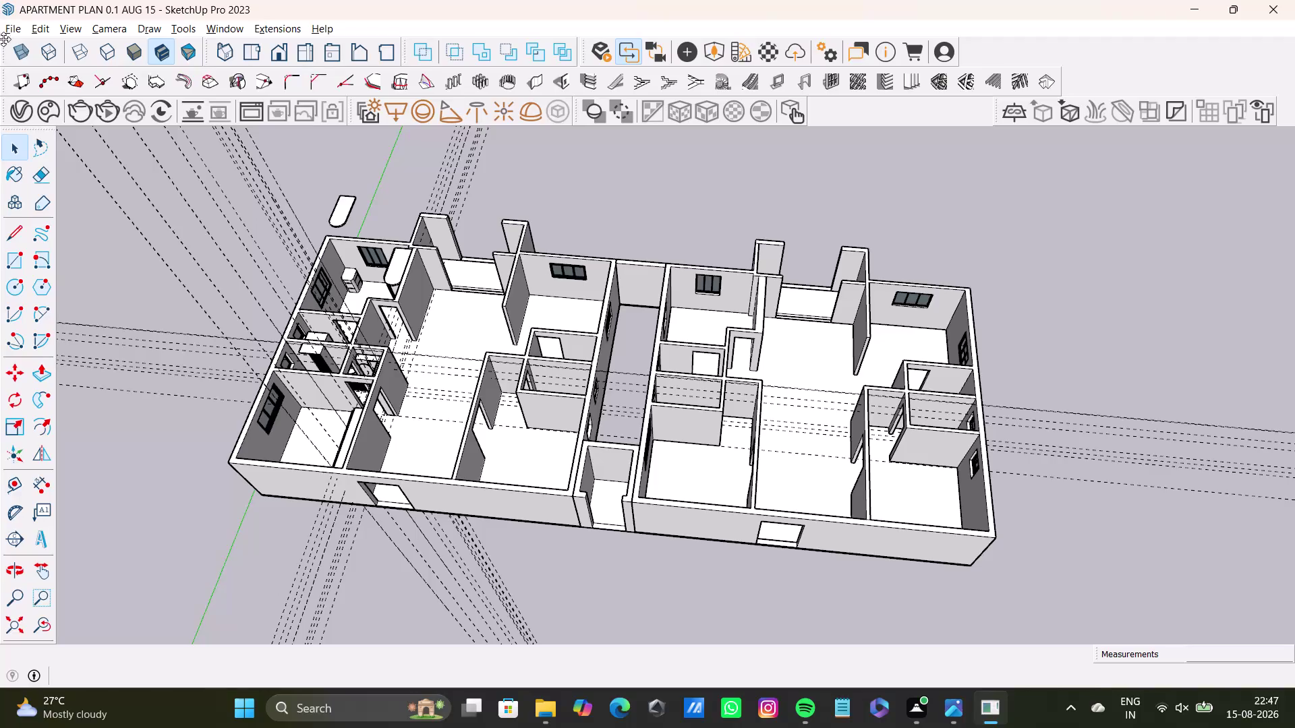
Select the loose rounded tub shape above the model and orbit over the left rooms.
click(15, 26)
click(463, 176)
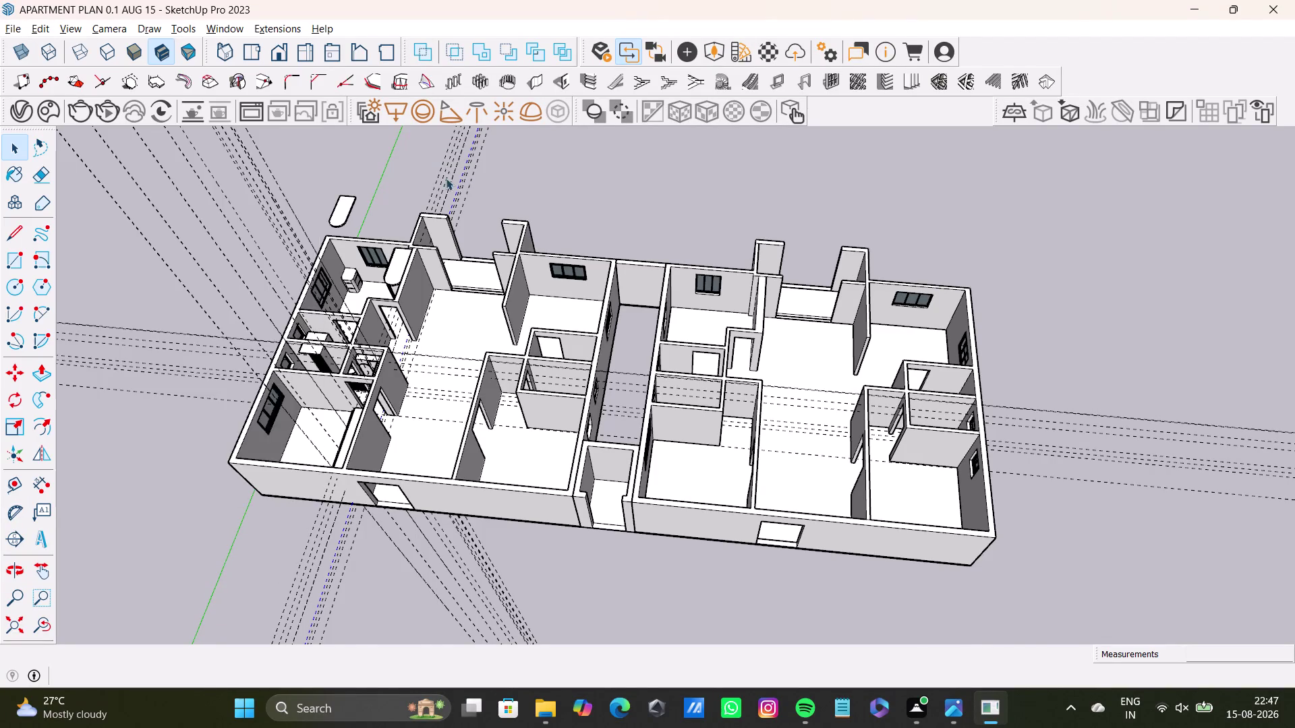
scroll(up, 3)
drag(315, 174, 409, 264)
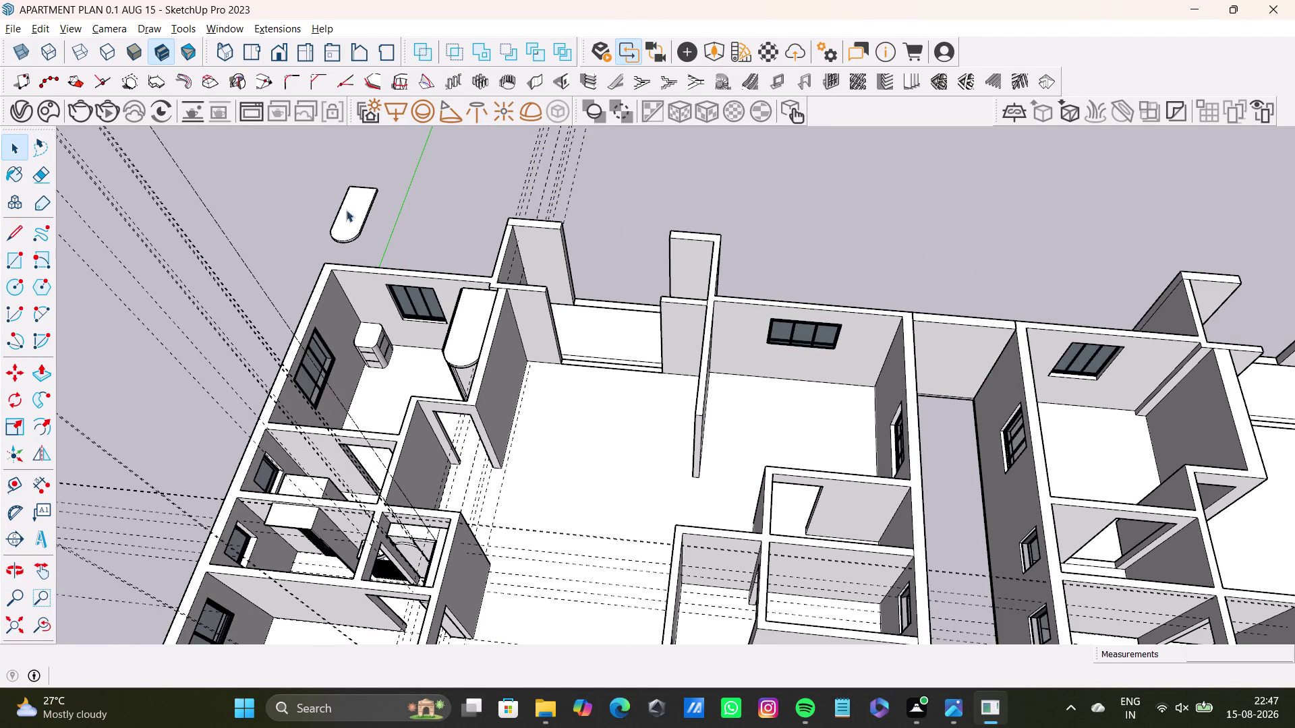
drag(312, 152, 413, 254)
drag(299, 165, 446, 259)
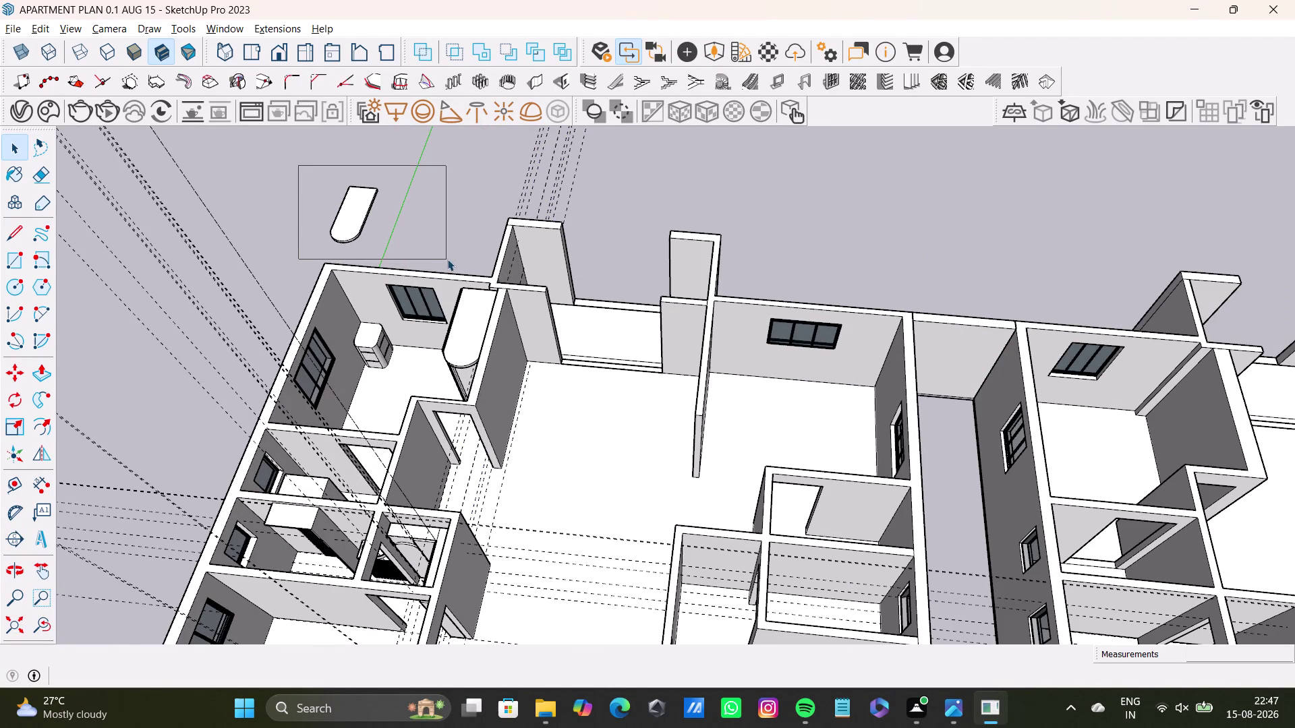
drag(446, 259, 427, 251)
middle_drag(493, 390, 508, 414)
middle_drag(424, 260, 449, 372)
middle_drag(343, 271, 488, 258)
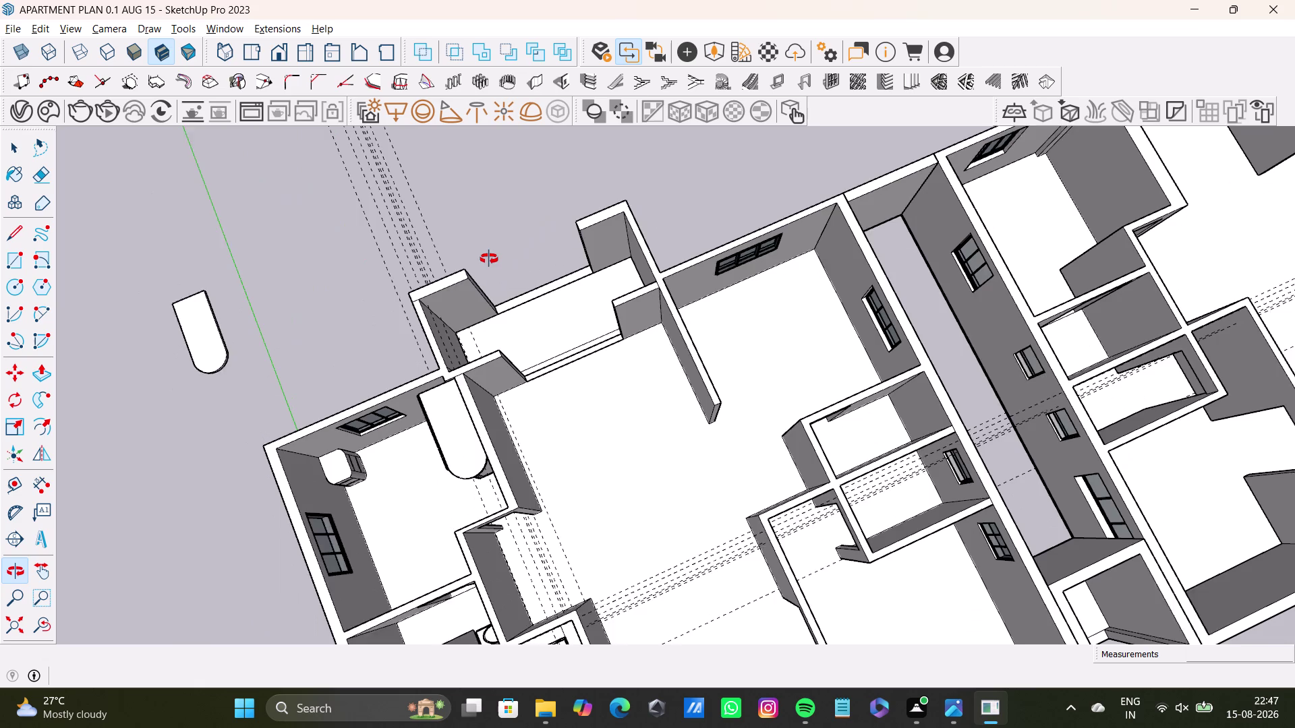
middle_drag(488, 259, 489, 259)
middle_drag(481, 292, 333, 224)
middle_drag(335, 198, 510, 244)
Select the stray rounded tub shape and delete it.
drag(430, 177, 507, 273)
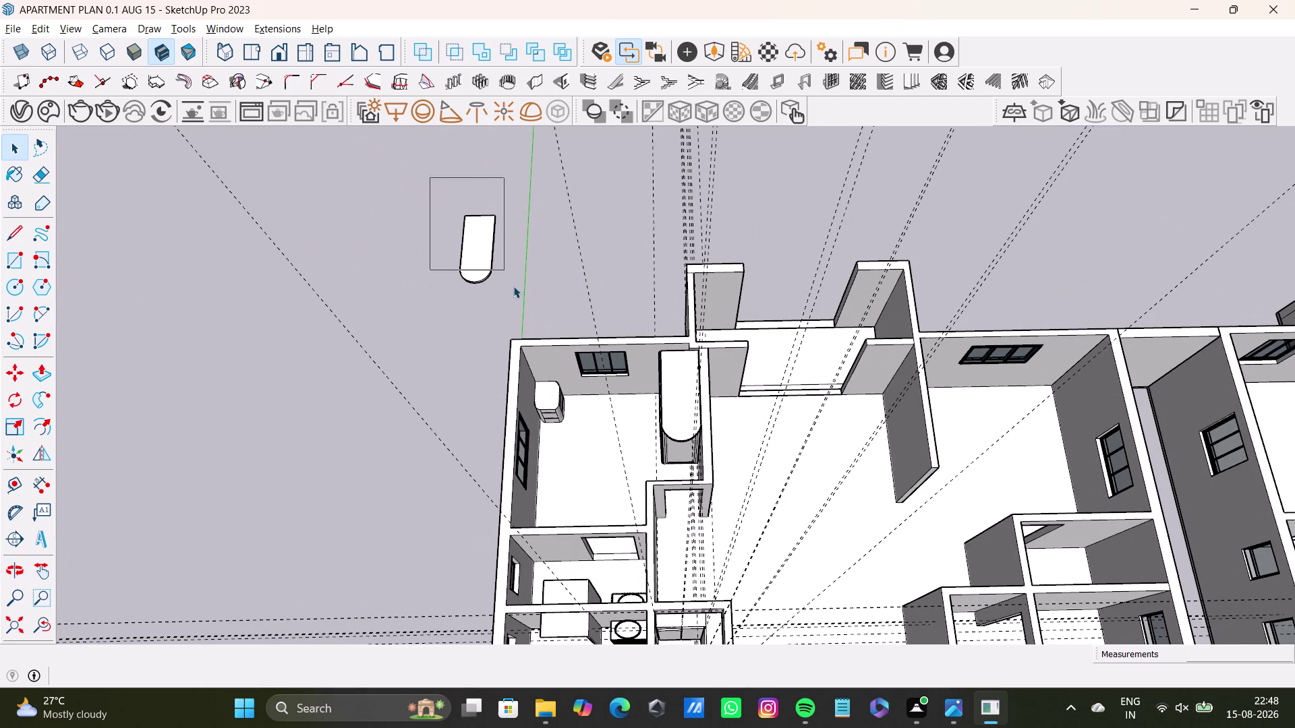
drag(507, 274, 520, 302)
double_click(465, 220)
drag(435, 186, 511, 278)
drag(441, 198, 517, 294)
triple_click(492, 257)
click(492, 257)
drag(417, 202, 534, 315)
key(Delete)
scroll(down, 3)
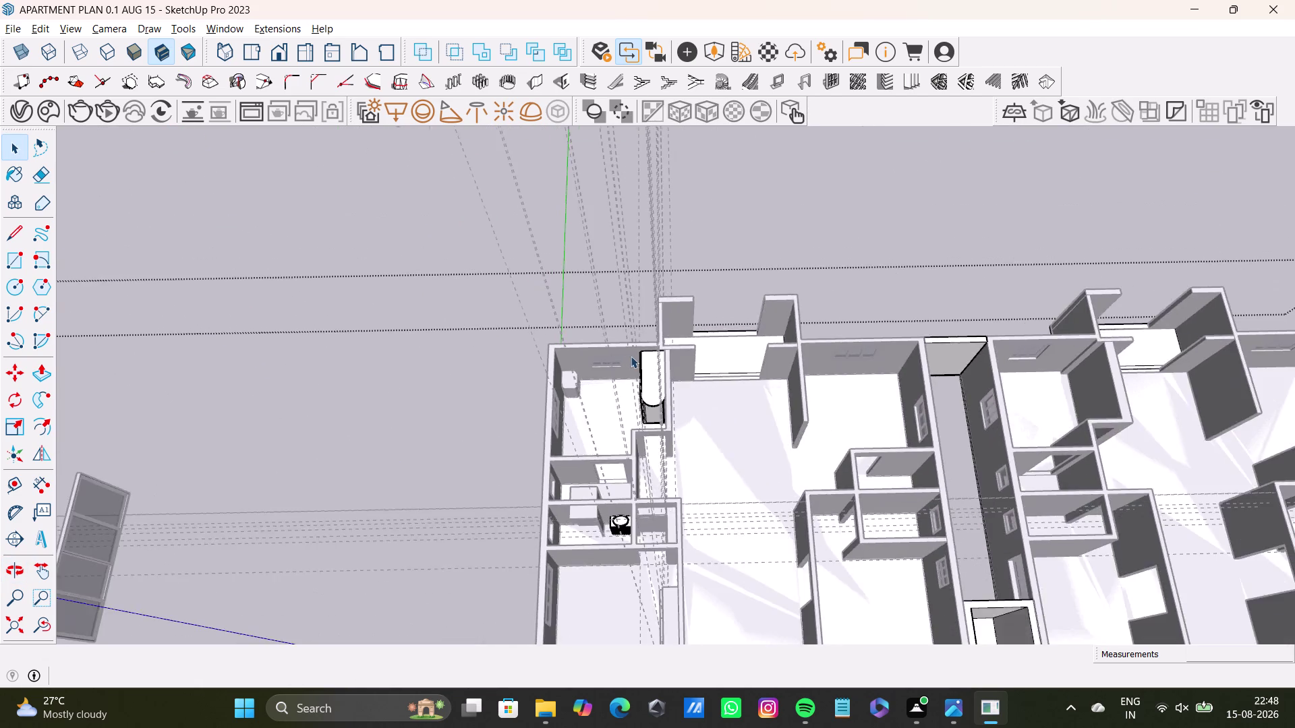
Orbit toward the floating window pieces and select the row of floating windows.
scroll(down, 3)
scroll(up, 3)
key(space)
click(897, 262)
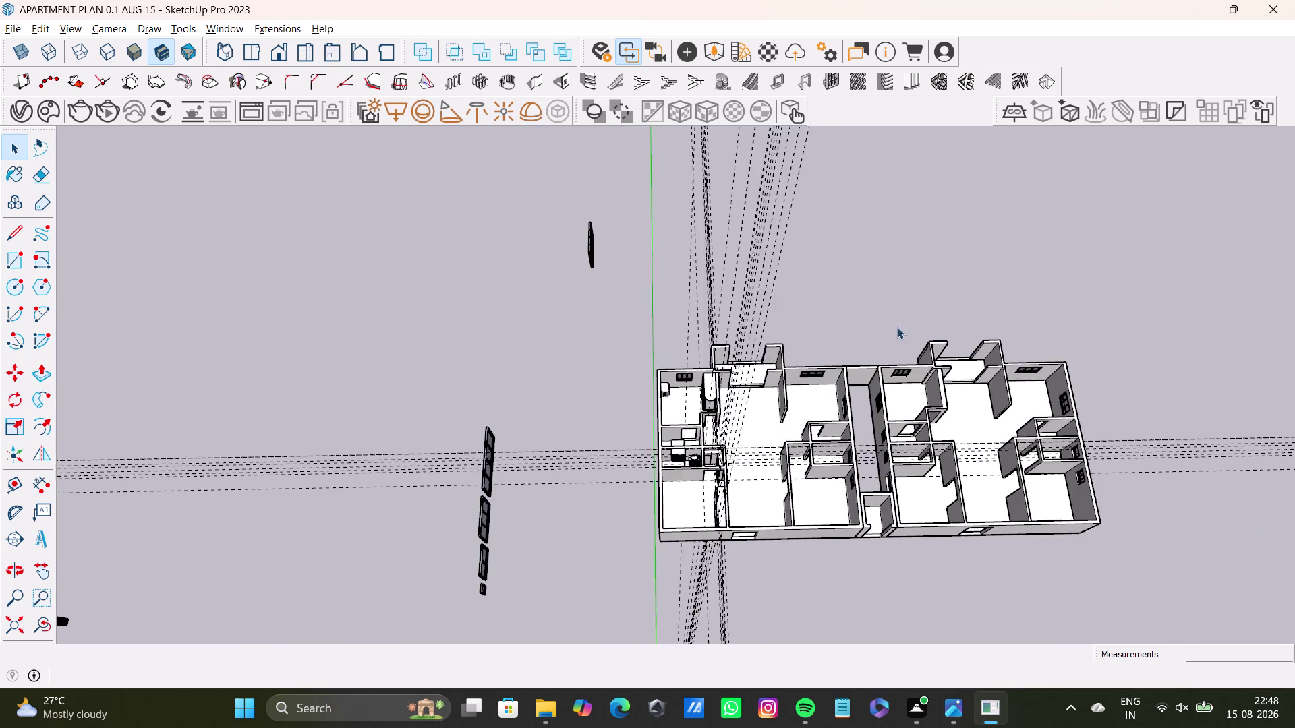
middle_drag(893, 329, 565, 310)
drag(340, 268, 616, 353)
drag(337, 203, 670, 371)
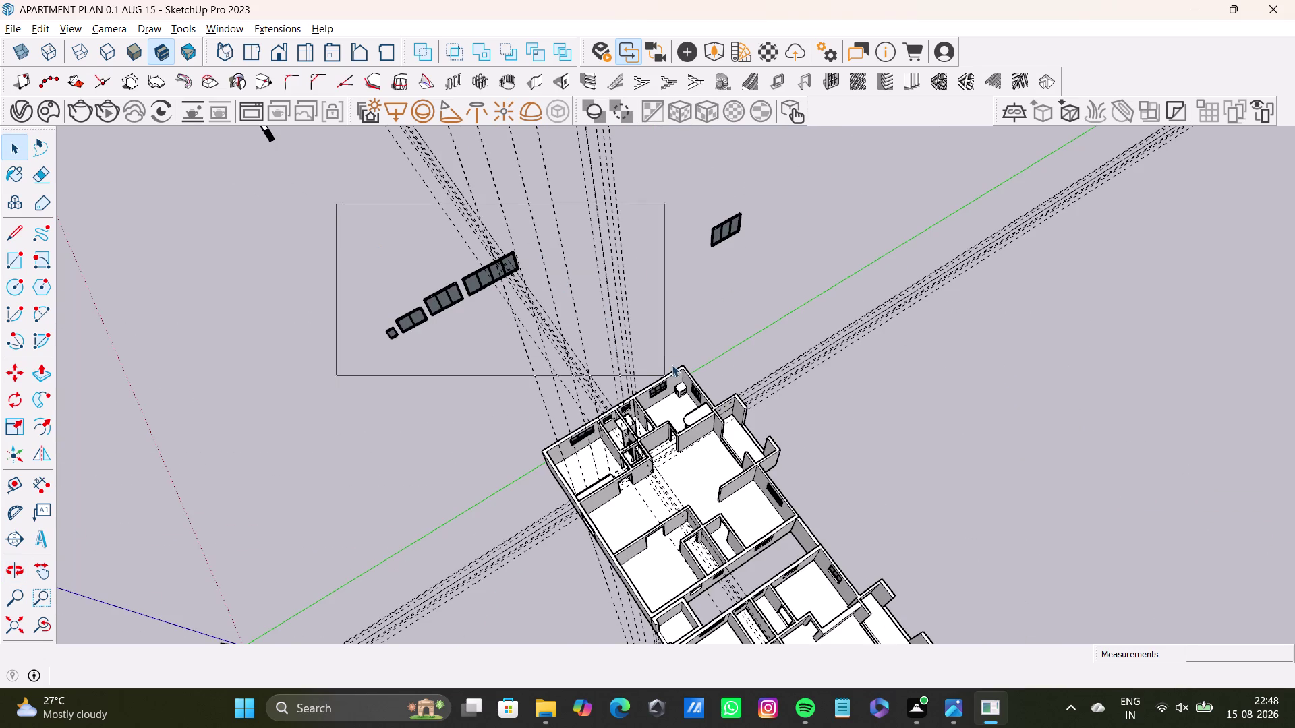
drag(670, 371, 671, 360)
Select the floating windows together with their fittings.
scroll(up, 3)
middle_drag(445, 241, 725, 320)
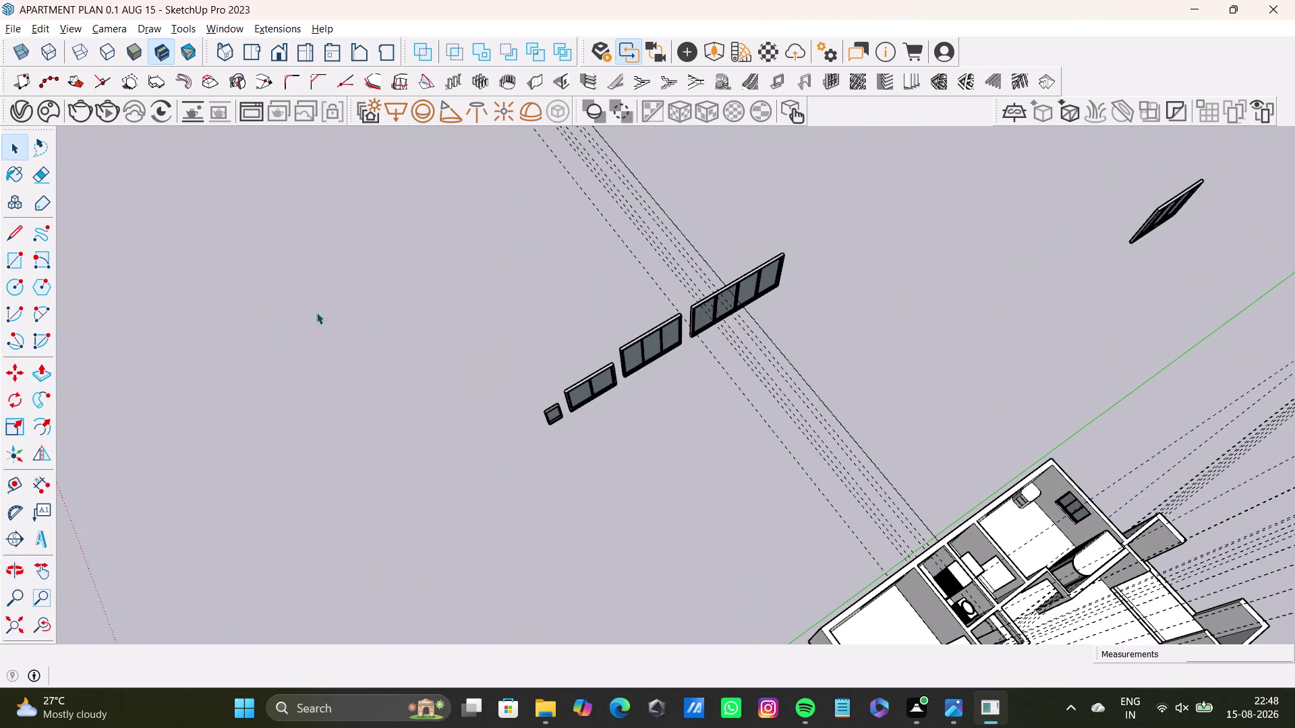
drag(319, 313, 907, 493)
middle_drag(928, 409, 554, 242)
drag(460, 199, 873, 391)
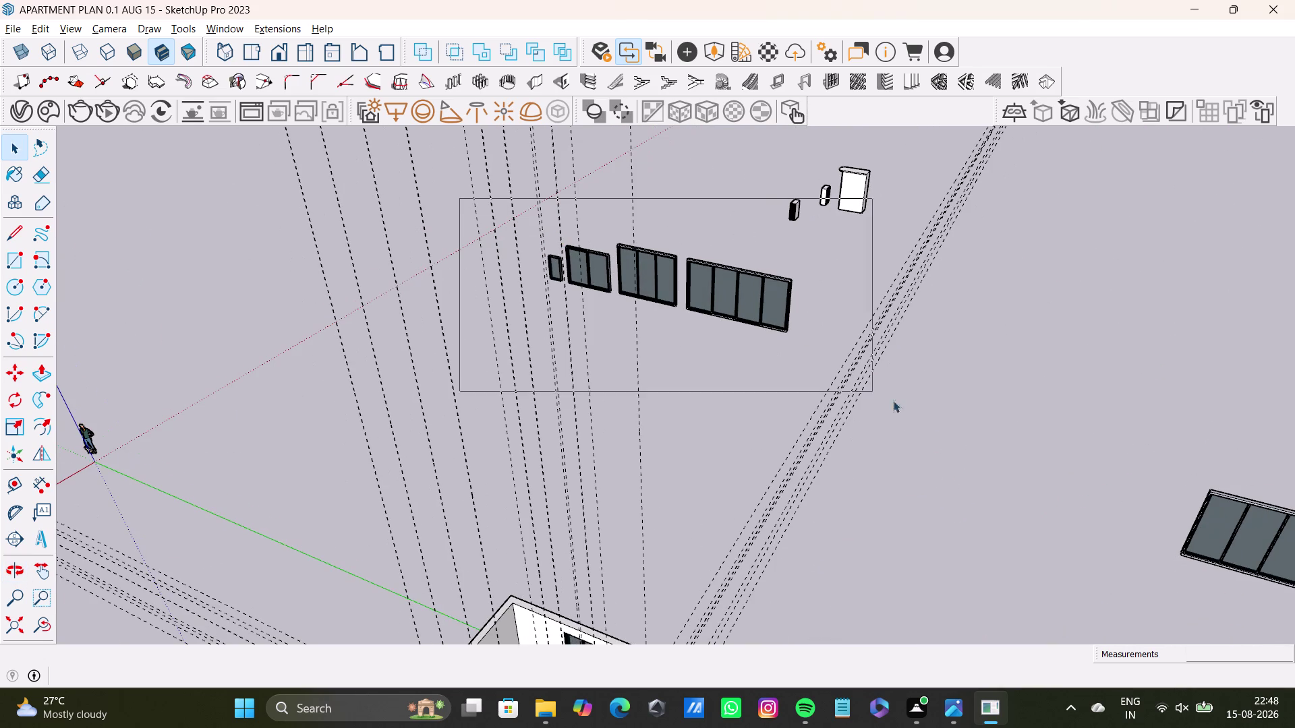
drag(873, 391, 681, 341)
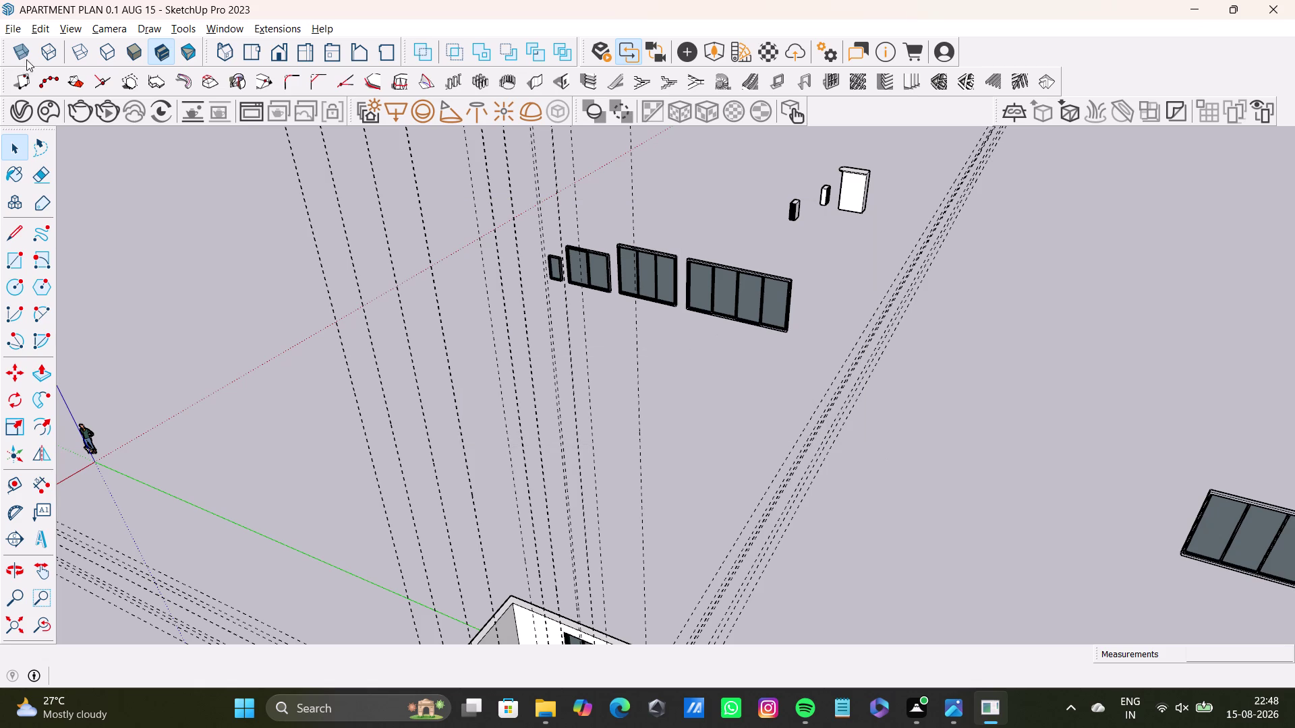
Orbit around the loose windows and select the largest floating window.
click(41, 25)
click(88, 167)
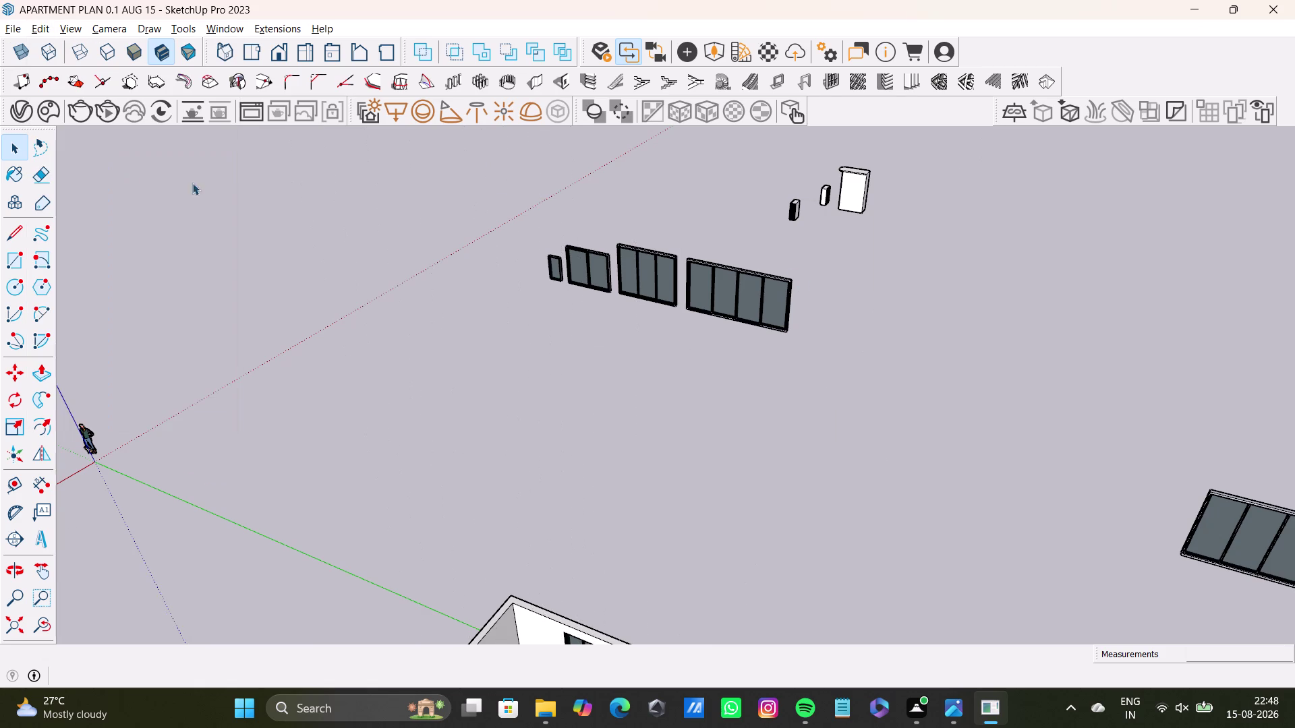
scroll(up, 3)
scroll(down, 3)
middle_drag(402, 191, 471, 247)
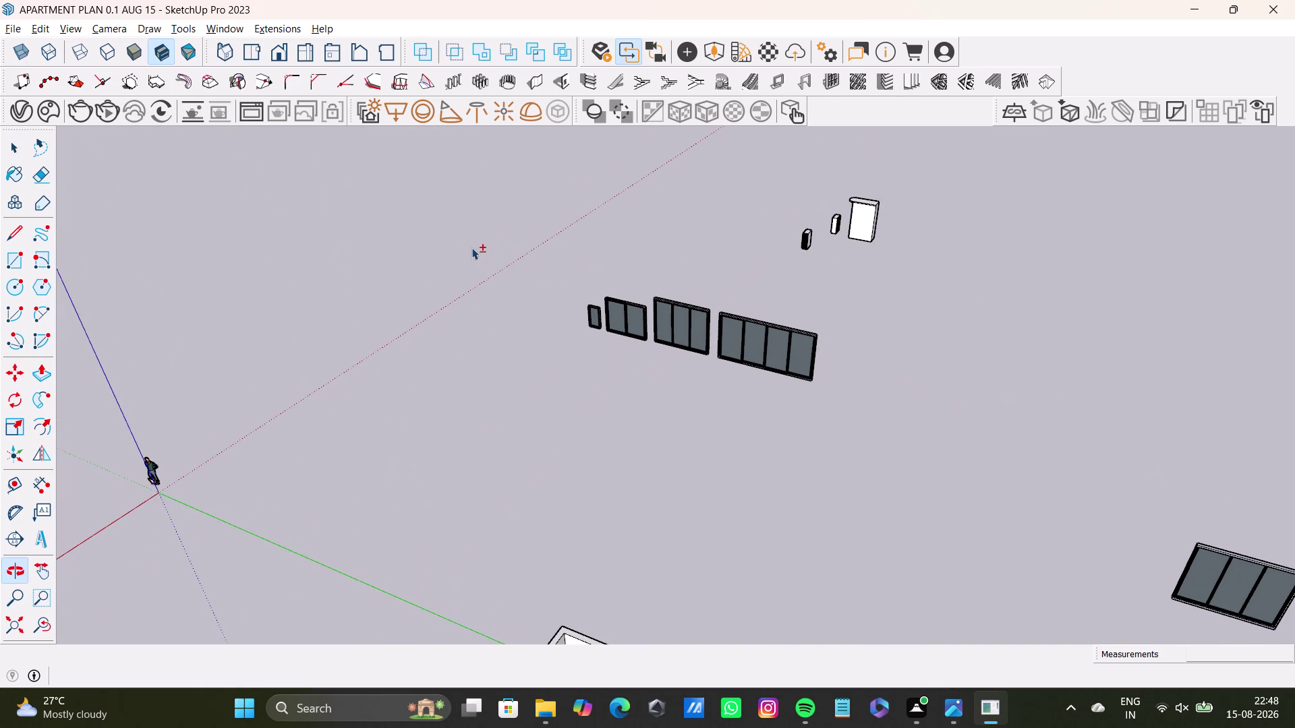
drag(528, 256, 900, 475)
middle_drag(786, 405, 888, 366)
scroll(up, 3)
drag(565, 266, 1153, 497)
drag(666, 237, 1124, 498)
triple_click(922, 349)
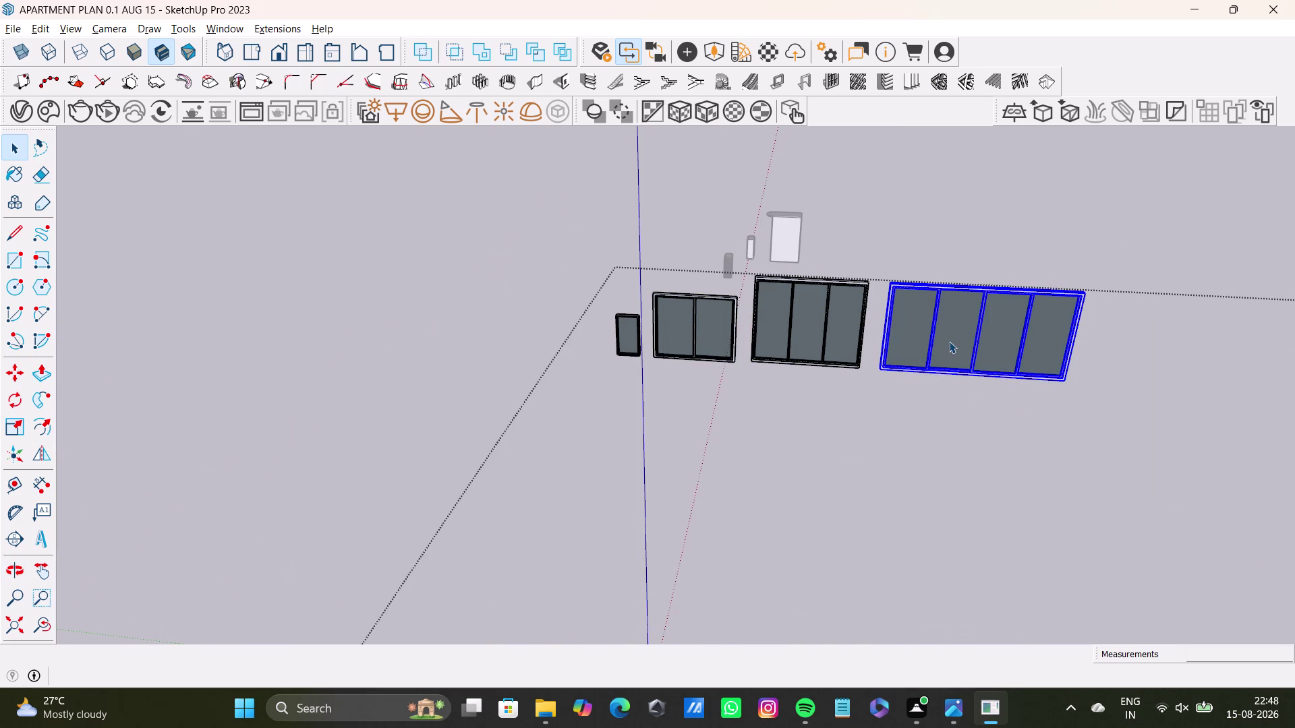
Select the group holding the floating windows.
scroll(down, 3)
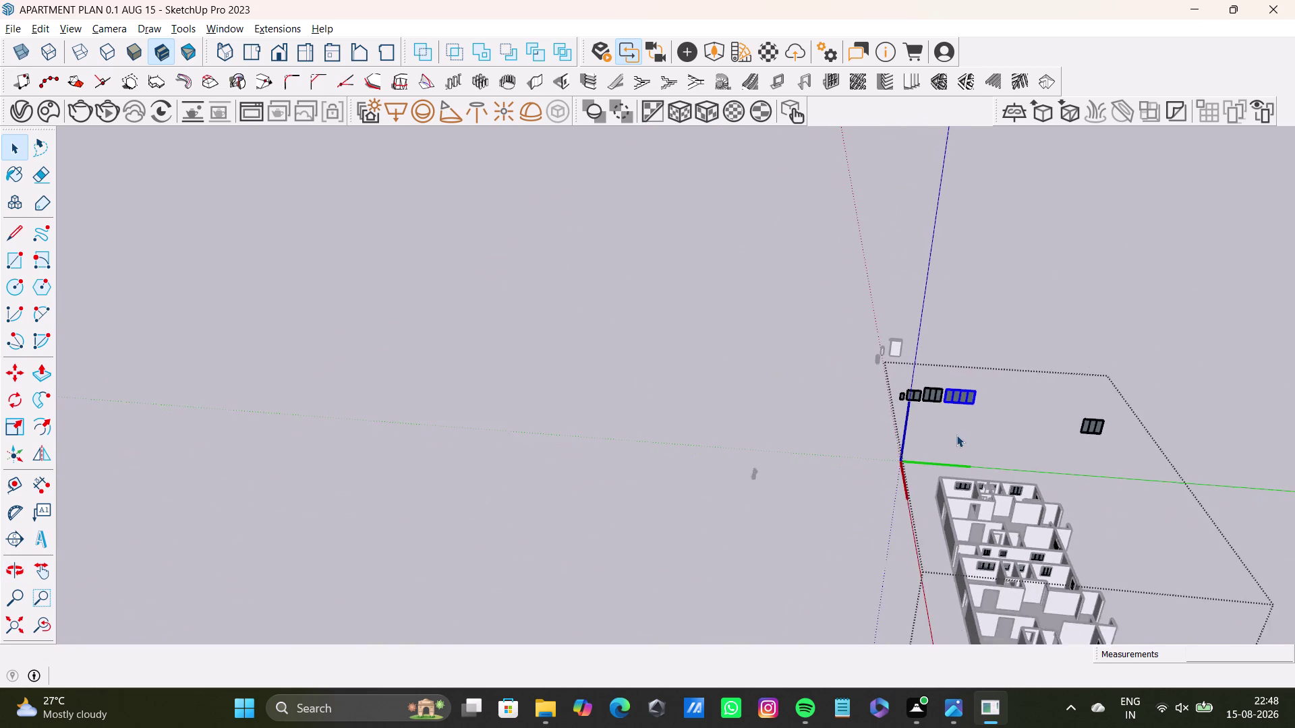
scroll(down, 3)
scroll(up, 3)
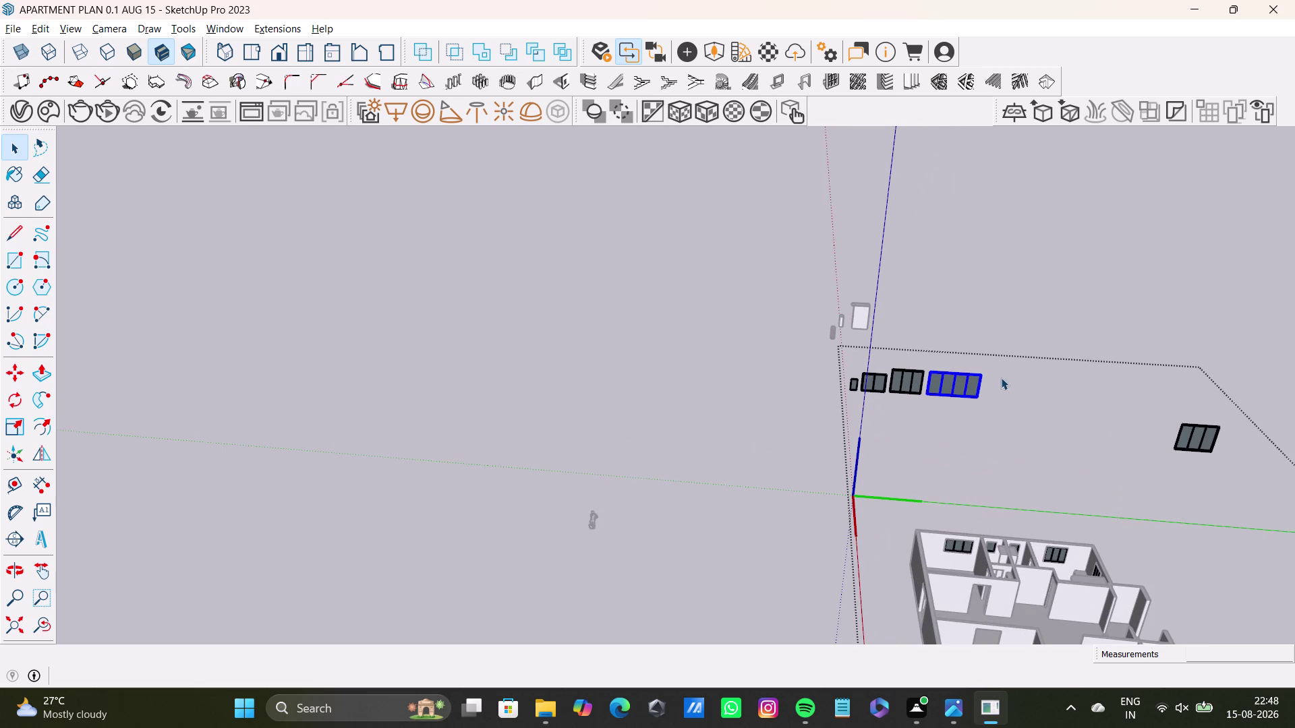
drag(1001, 359, 860, 458)
scroll(down, 3)
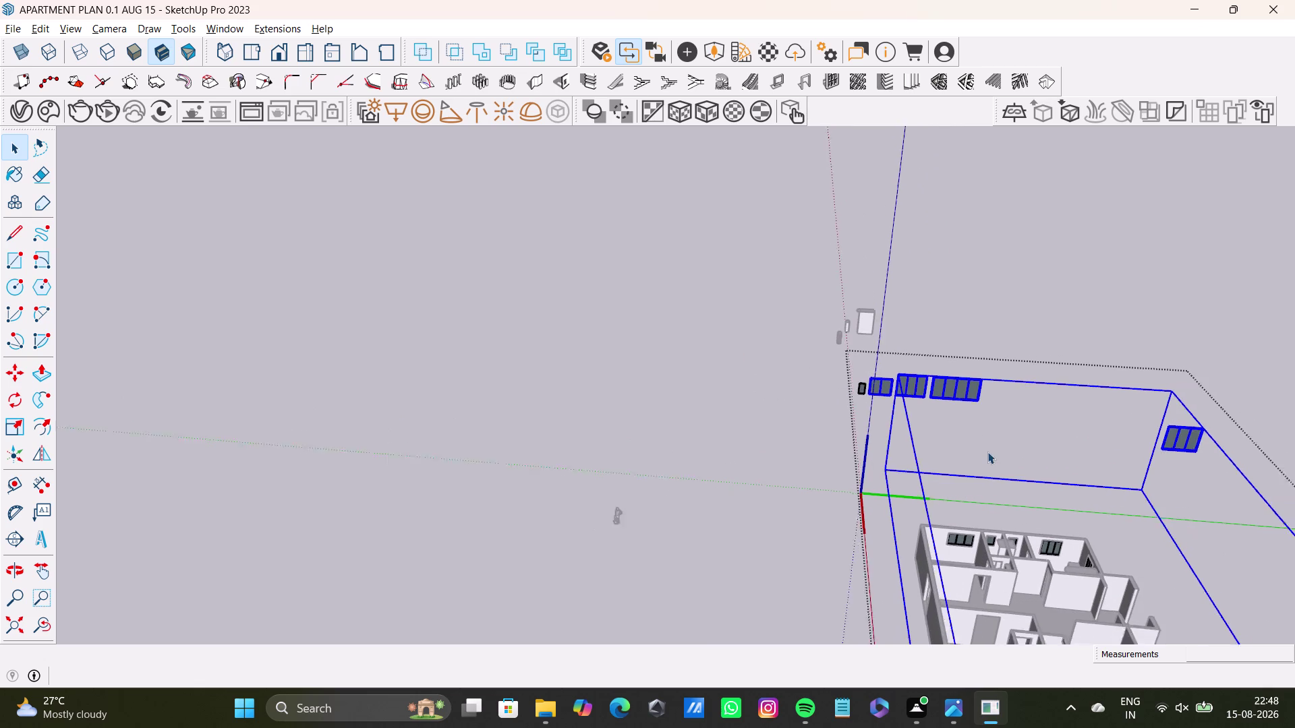
scroll(down, 3)
scroll(up, 3)
middle_drag(994, 451, 1010, 444)
key(space)
key(space)
key(space)
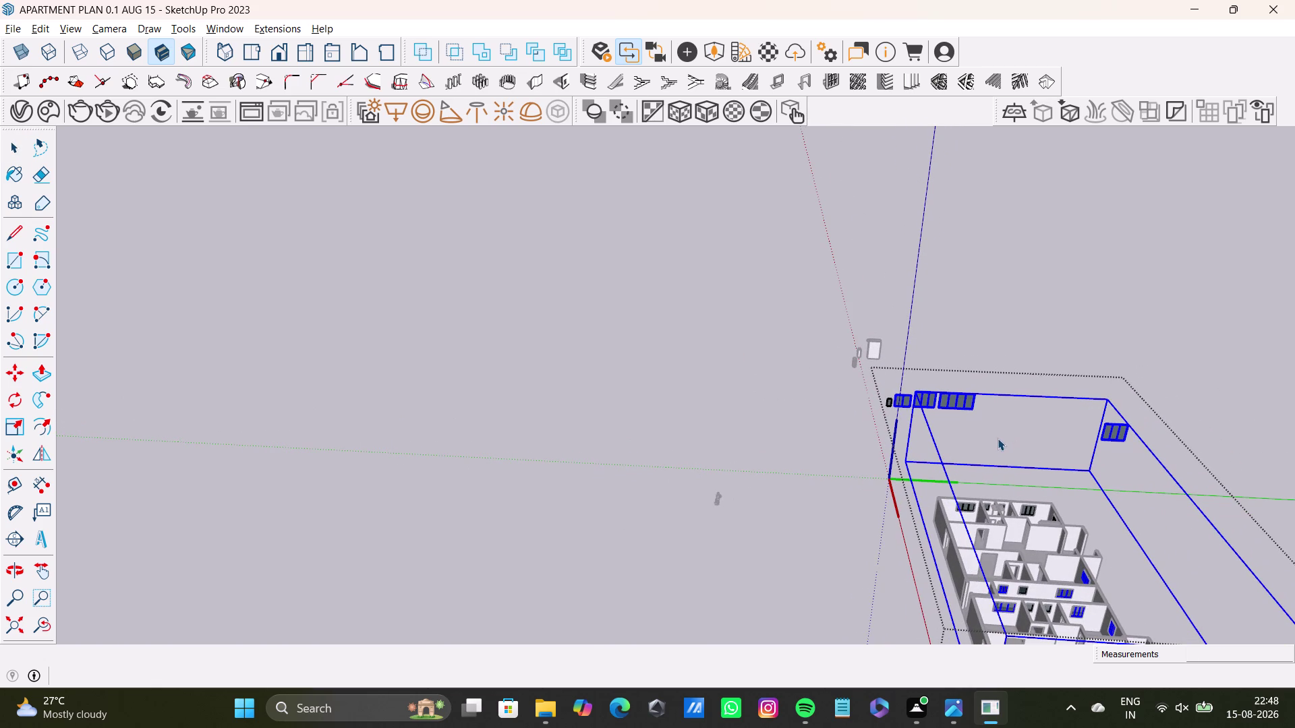
key(space)
key(Return)
Clear the selection, then select and delete several floating windows.
click(997, 438)
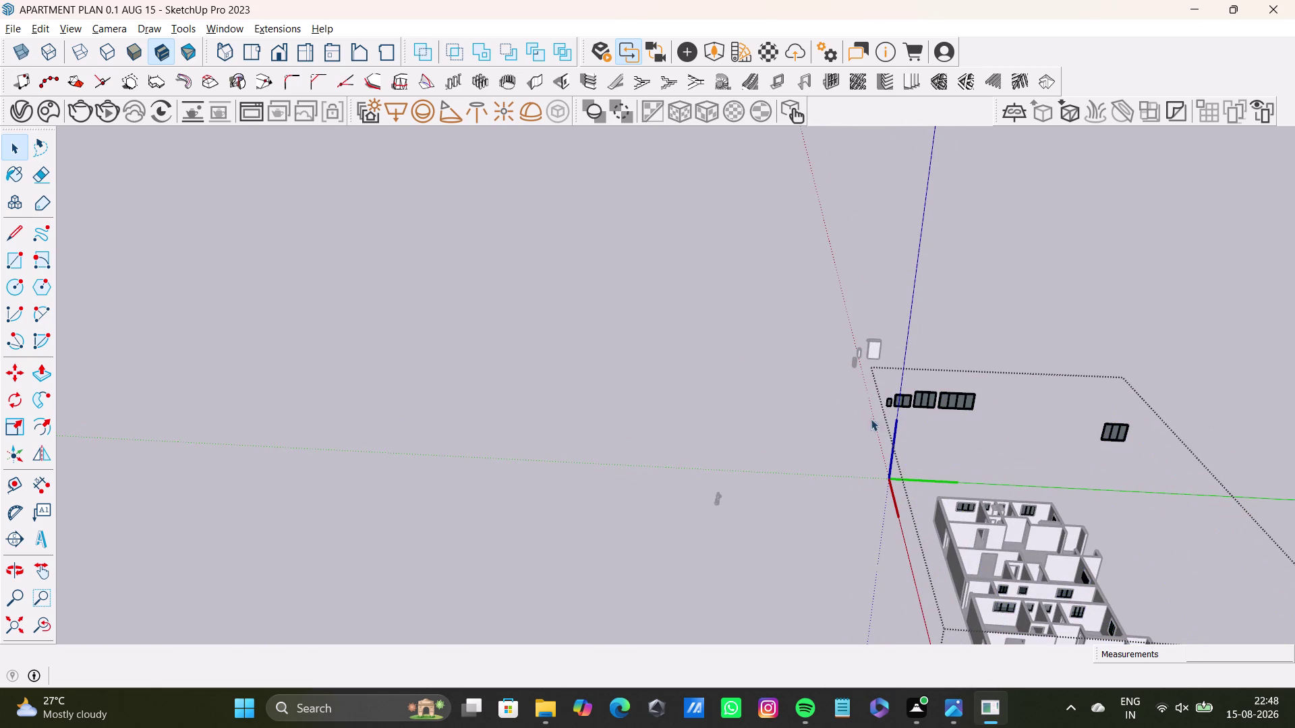
scroll(up, 3)
drag(795, 331, 1069, 491)
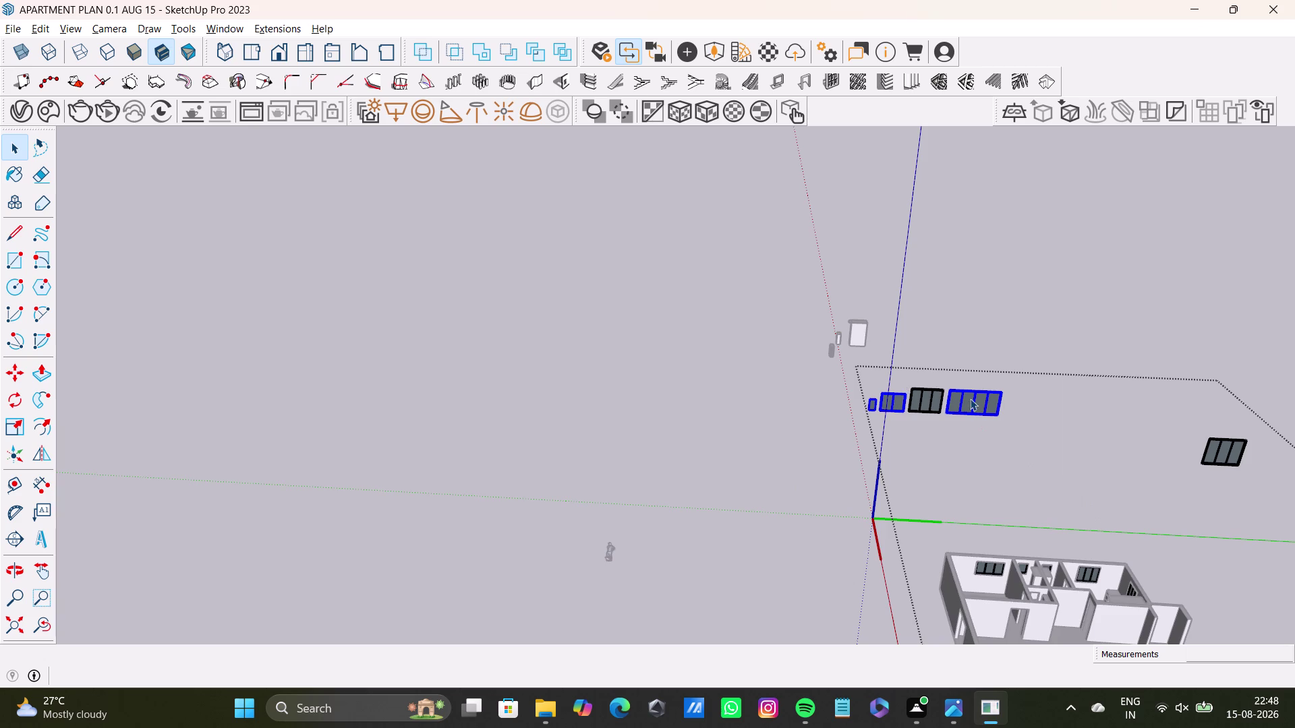
scroll(down, 3)
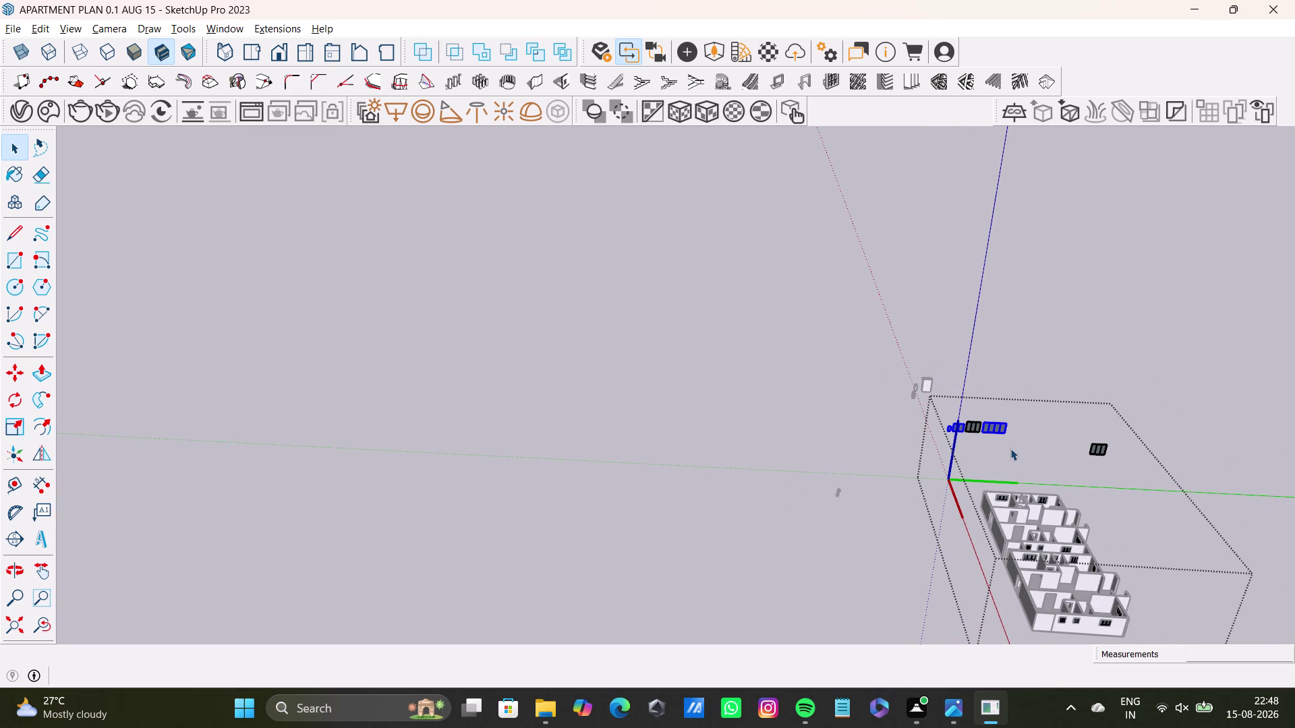
key(Delete)
Select the small window component.
drag(948, 371, 1138, 478)
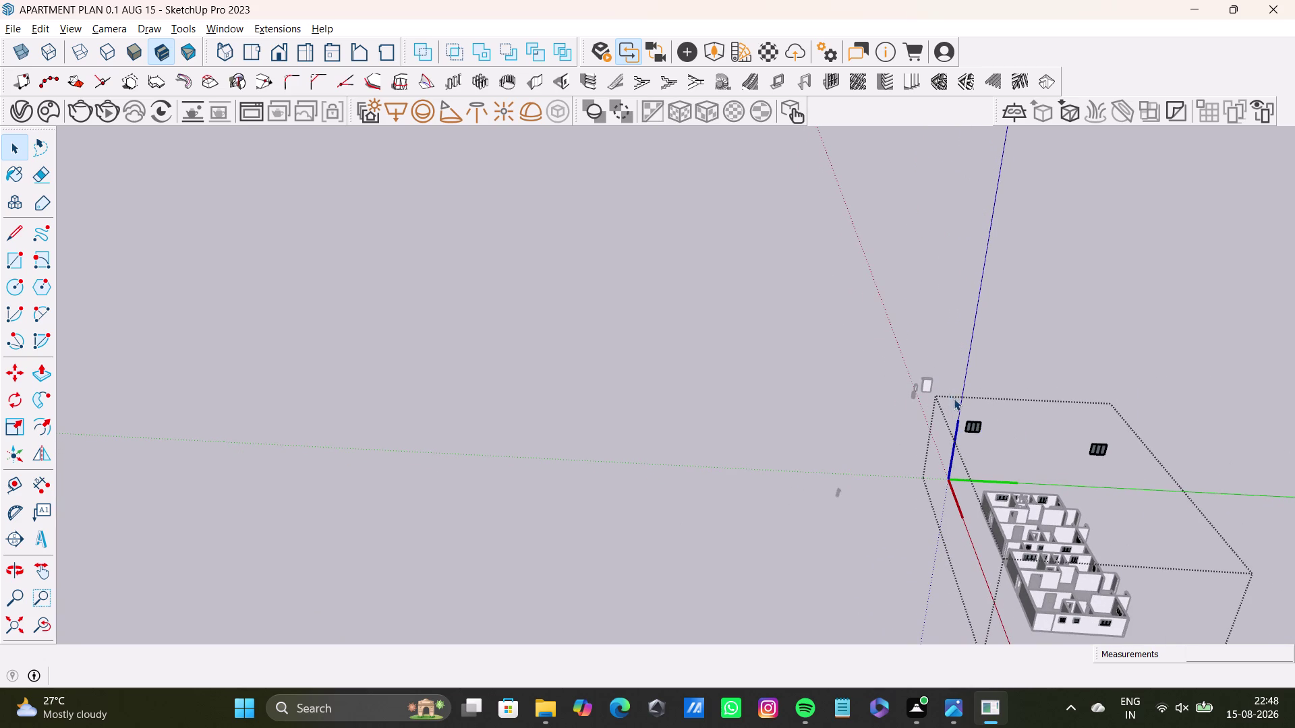
scroll(up, 3)
drag(935, 386, 1040, 507)
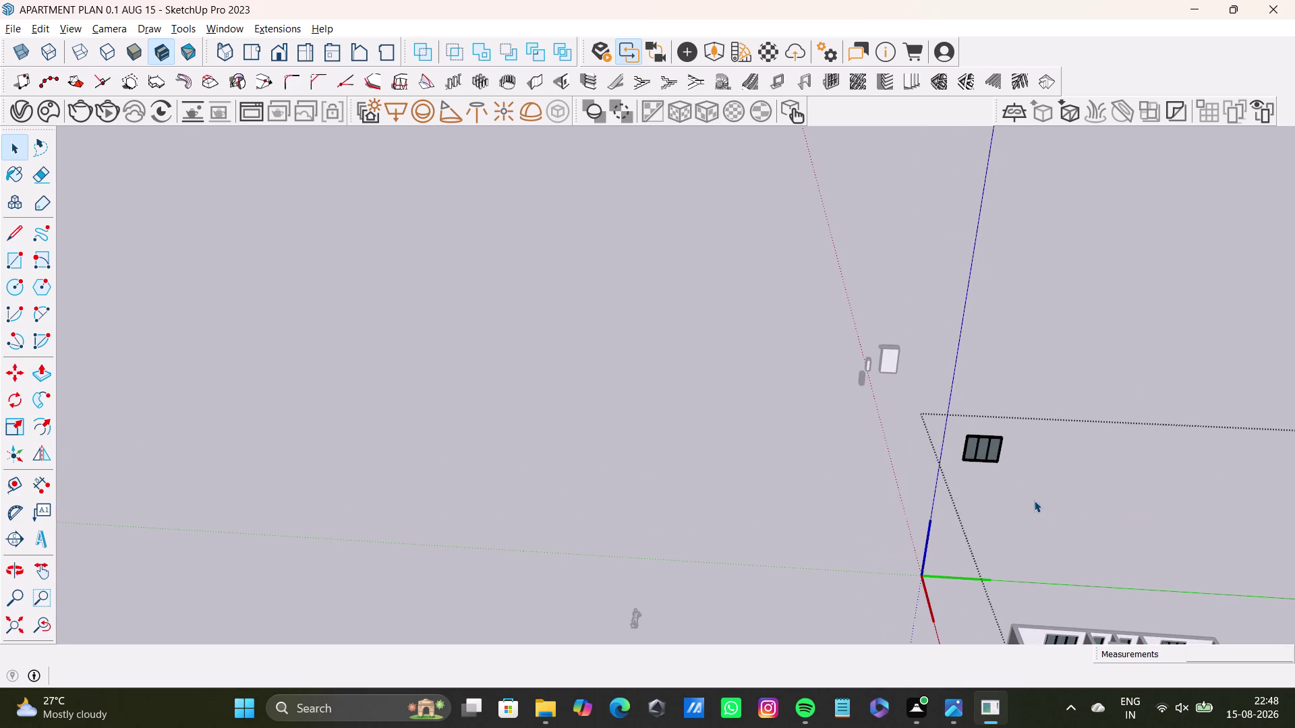
scroll(up, 3)
drag(831, 370, 1017, 530)
drag(886, 380, 988, 508)
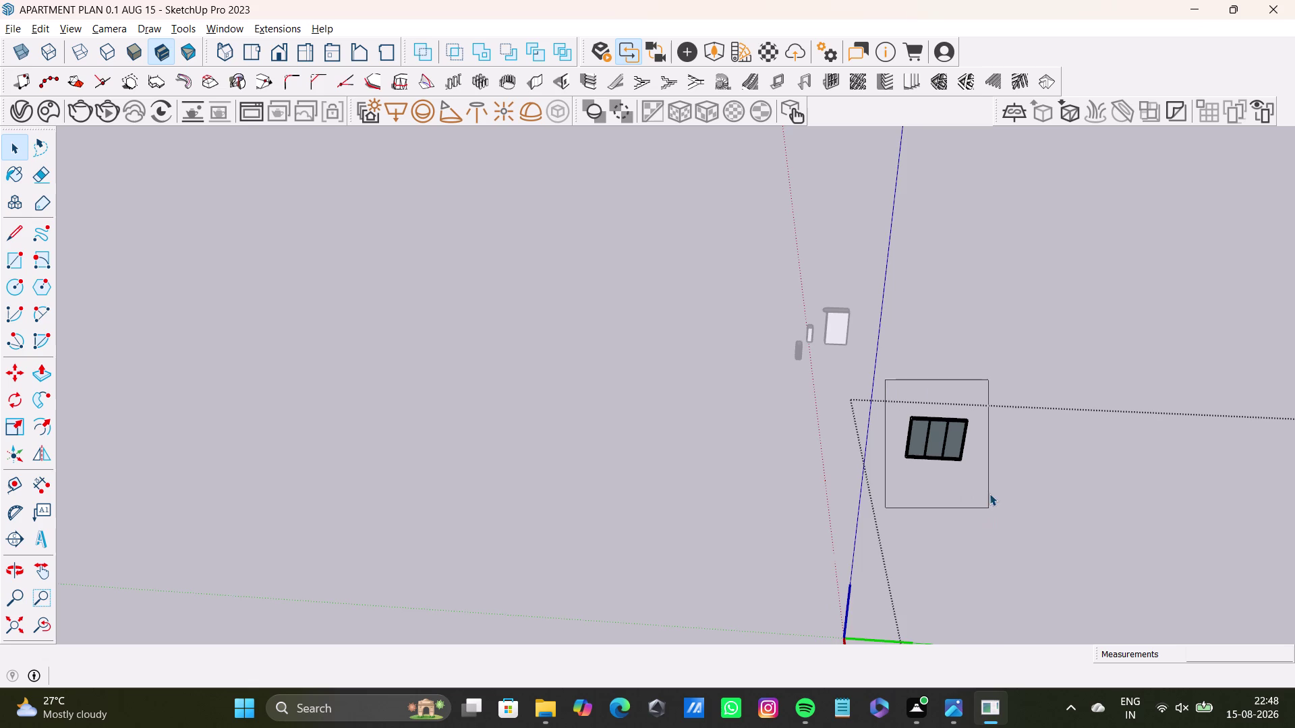
double_click(948, 430)
drag(892, 391, 1043, 540)
scroll(down, 3)
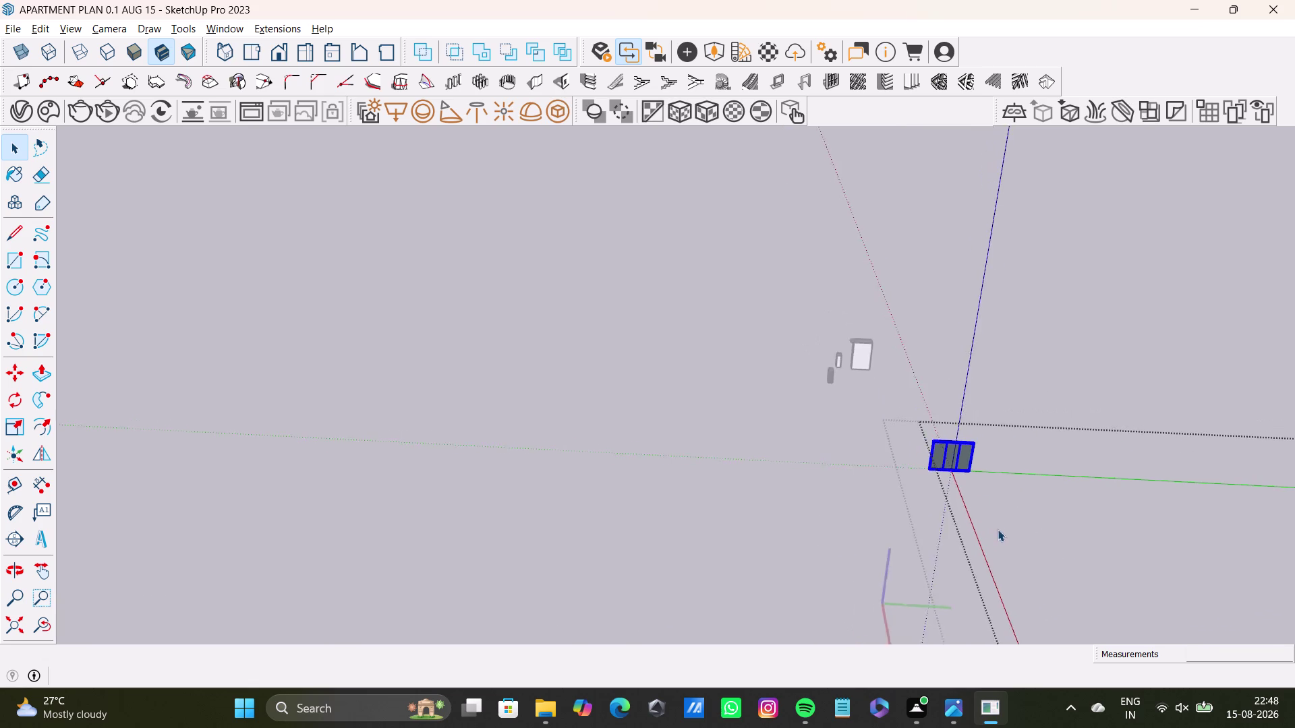
scroll(down, 3)
Orbit toward the apartment model and delete the remaining selected stray pieces.
middle_drag(1005, 547, 1182, 495)
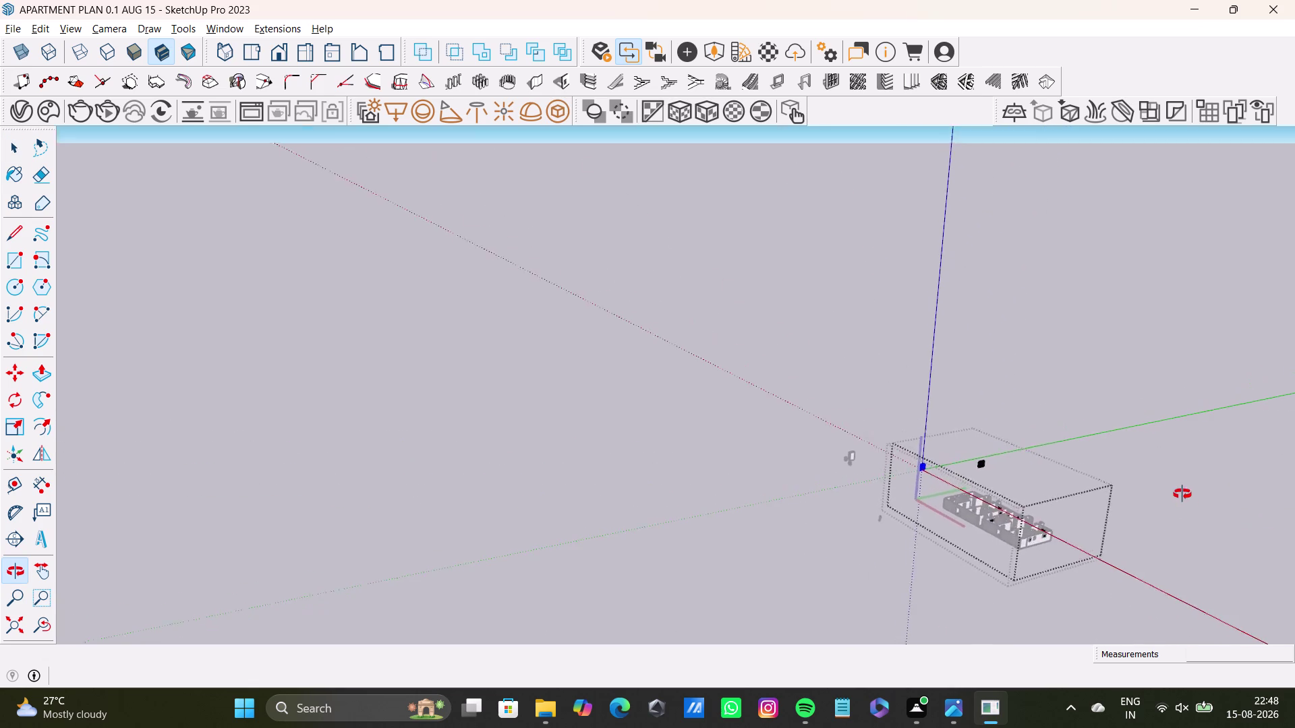
middle_drag(1182, 494, 1181, 495)
scroll(up, 3)
key(Delete)
scroll(up, 3)
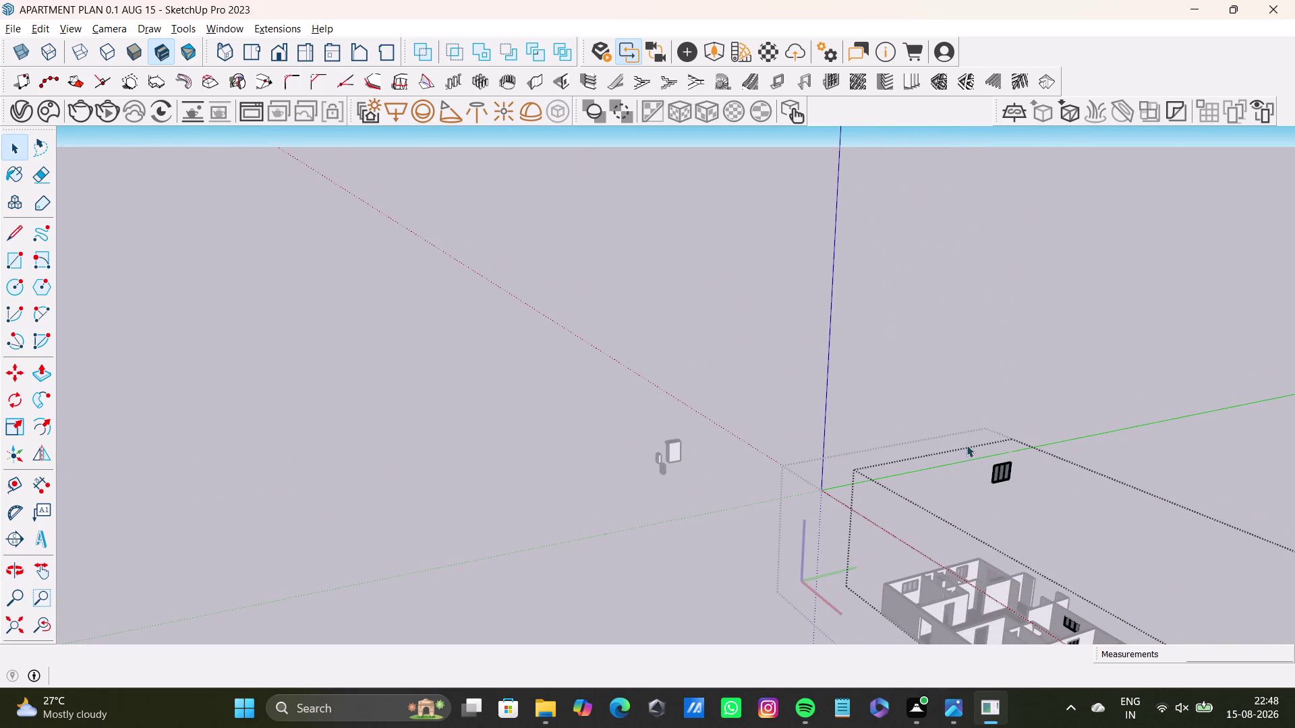
drag(966, 444, 1061, 520)
key(Delete)
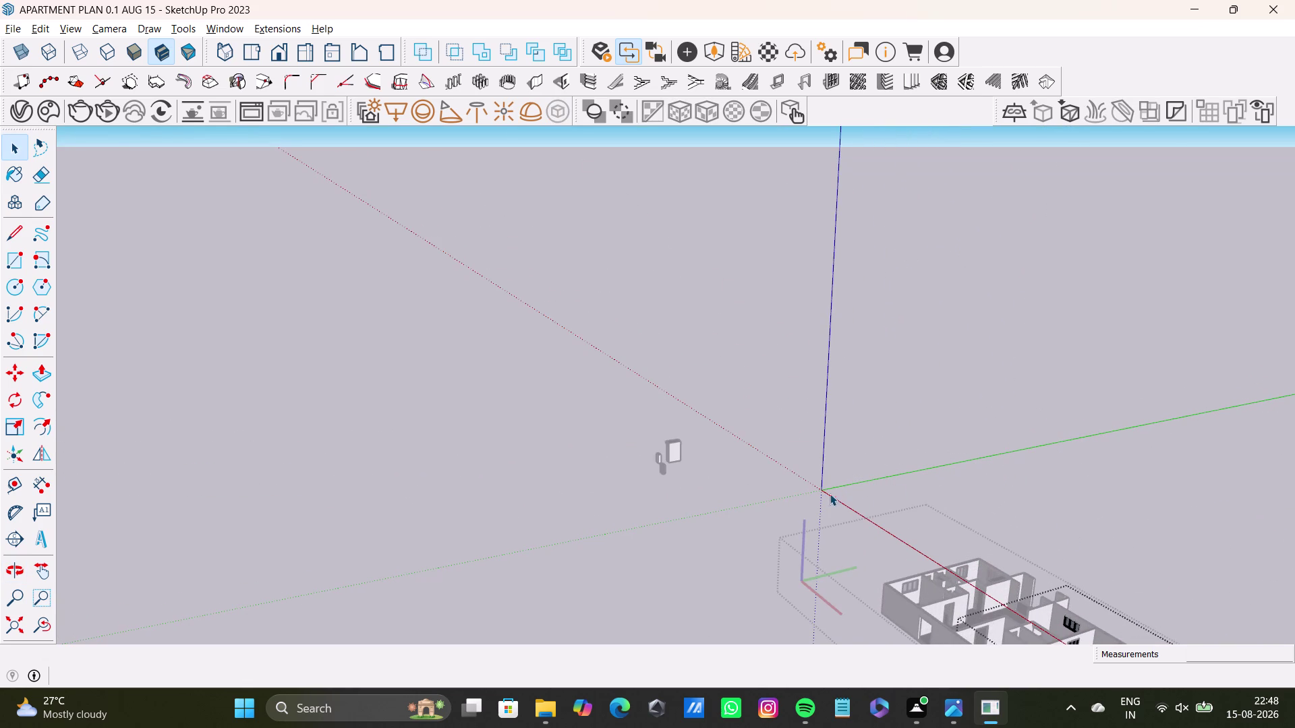
Clear the selection and bring the apartment model back into view.
key(space)
scroll(down, 3)
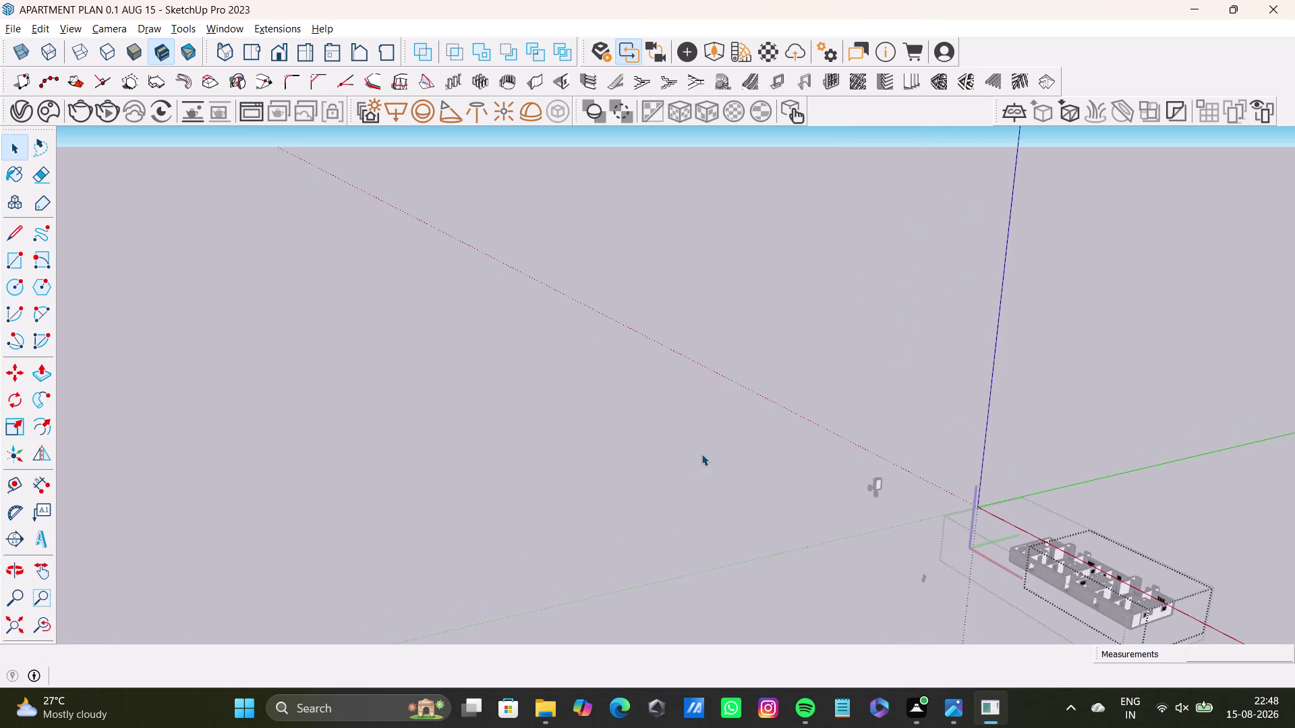
scroll(up, 3)
click(999, 436)
key(space)
key(space)
click(940, 440)
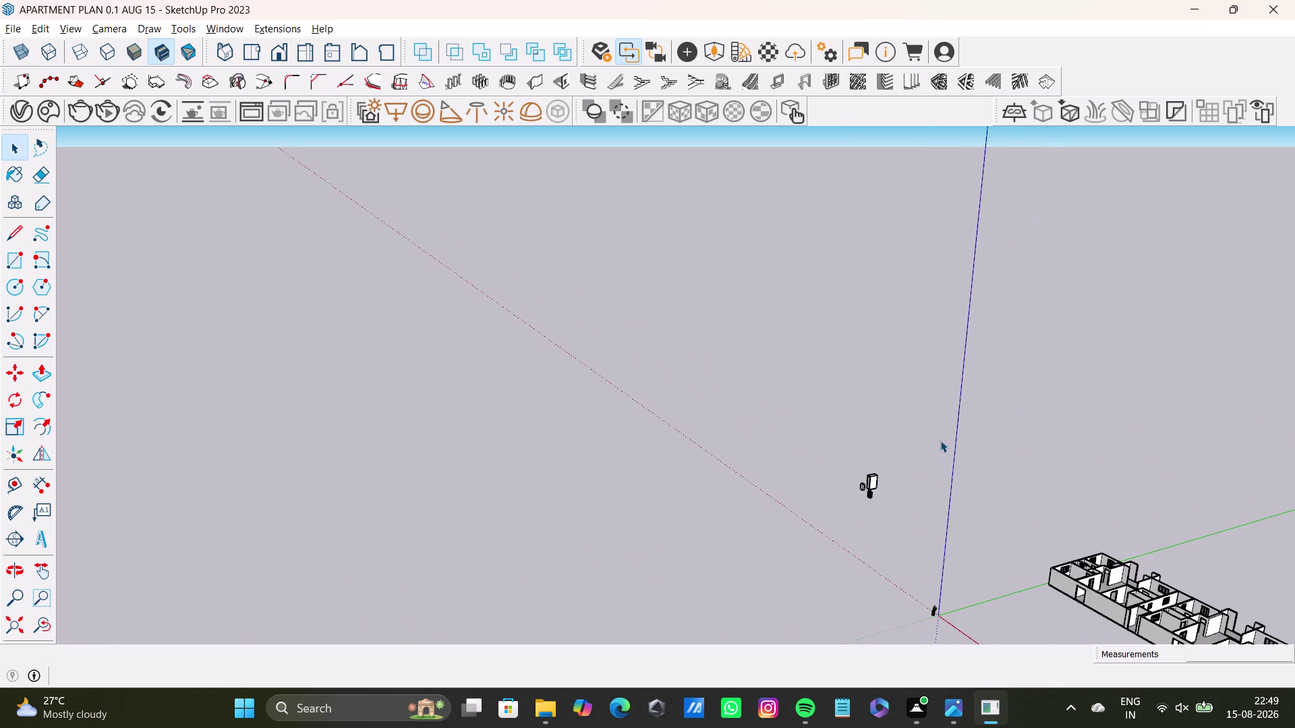
scroll(down, 3)
middle_drag(978, 497, 723, 407)
Orbit to look down on the apartment and frame the whole model.
scroll(up, 3)
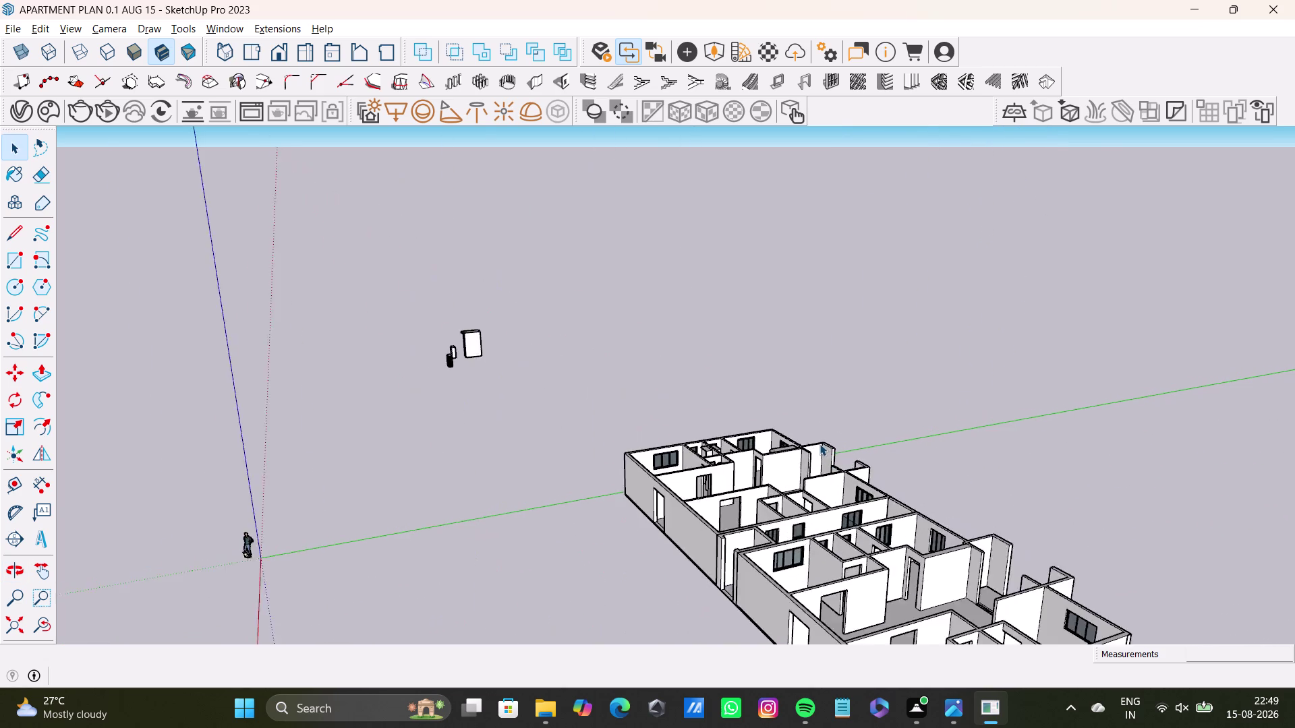
scroll(up, 3)
middle_drag(835, 446, 308, 453)
scroll(down, 3)
middle_drag(341, 418, 607, 426)
middle_drag(682, 536, 618, 684)
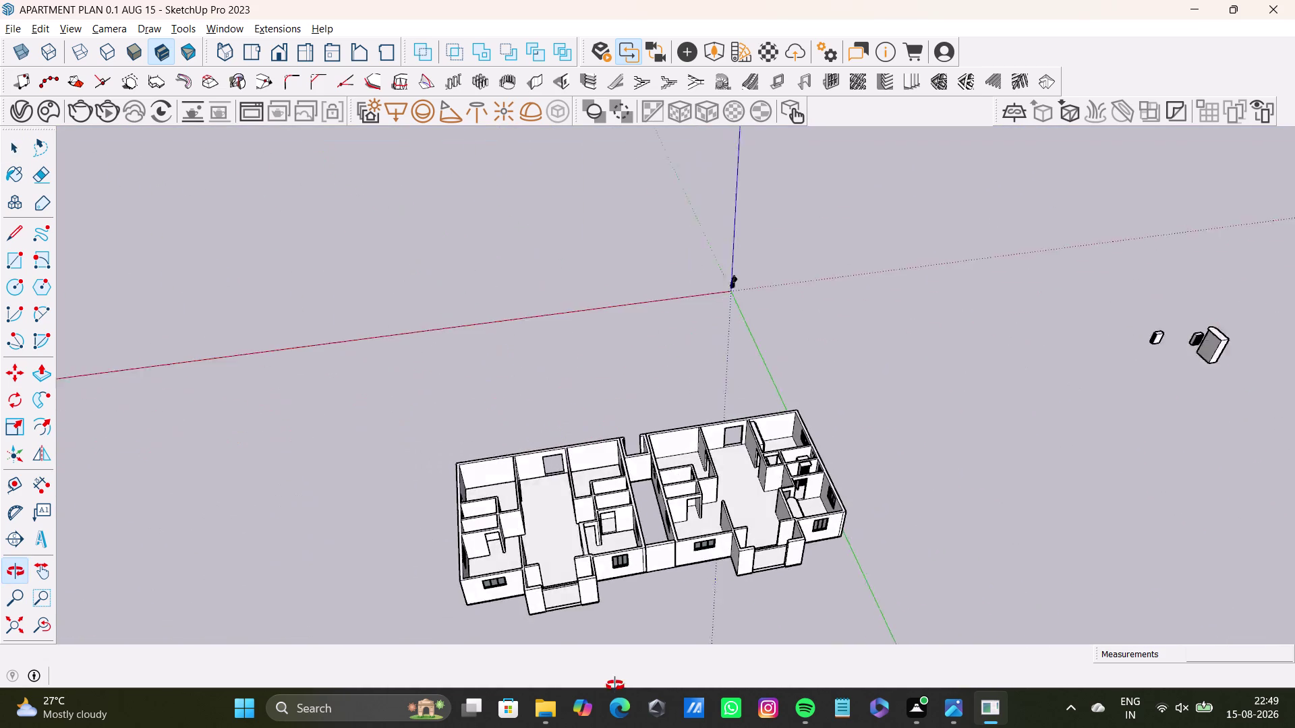
middle_drag(618, 684, 580, 677)
Save As 'APARTMENT PLAN 0.1 AUG 15.skp', replacing the existing file.
click(8, 22)
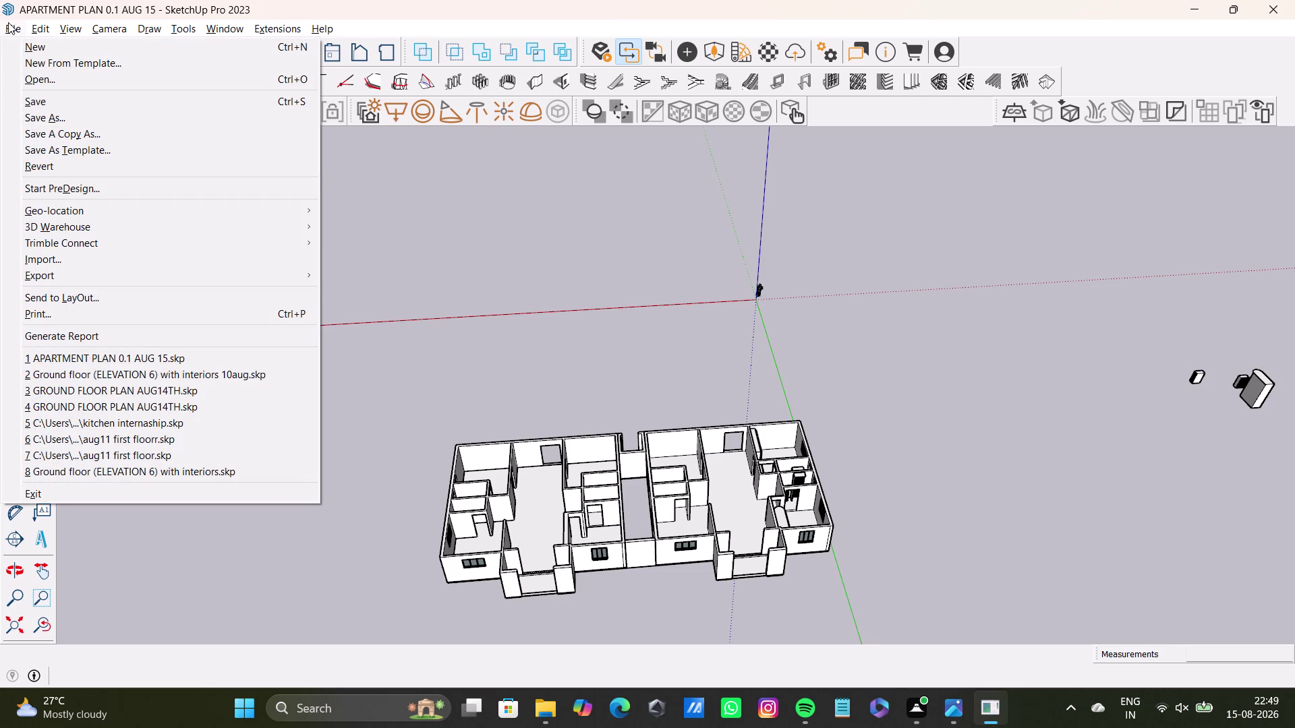
click(32, 111)
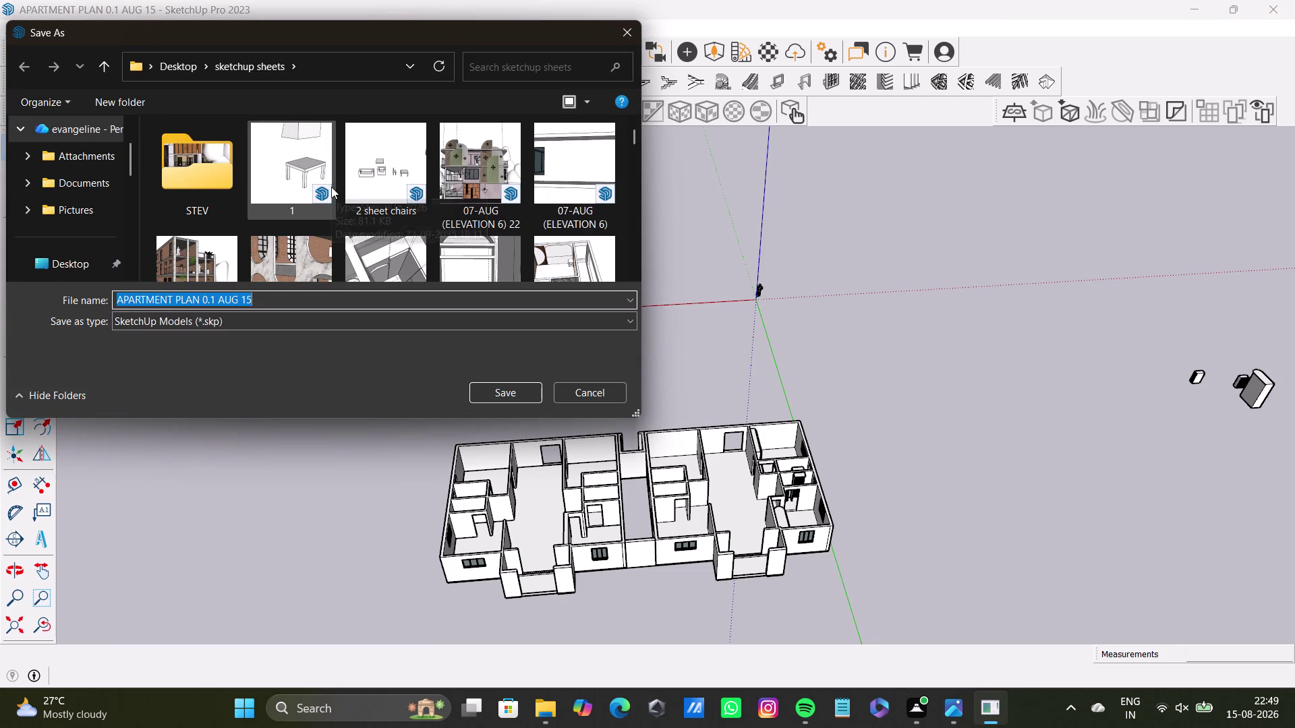
click(305, 299)
click(305, 299)
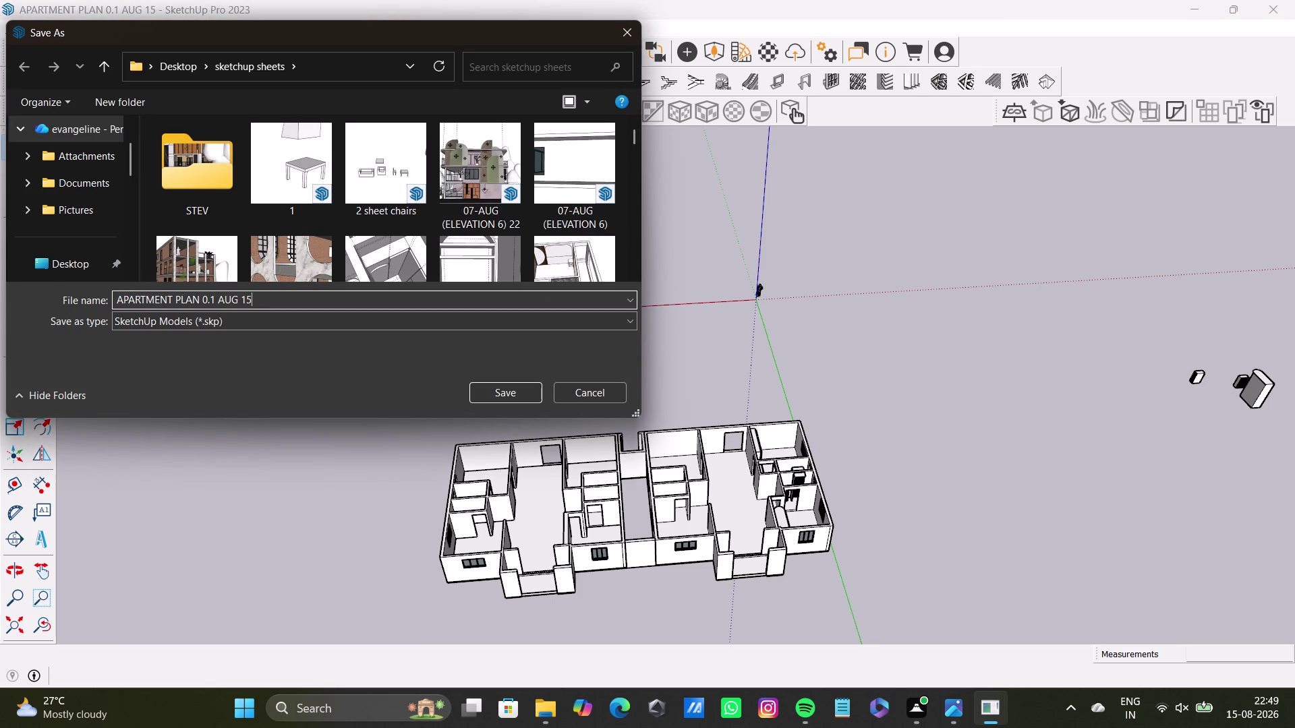
key(space)
key(Return)
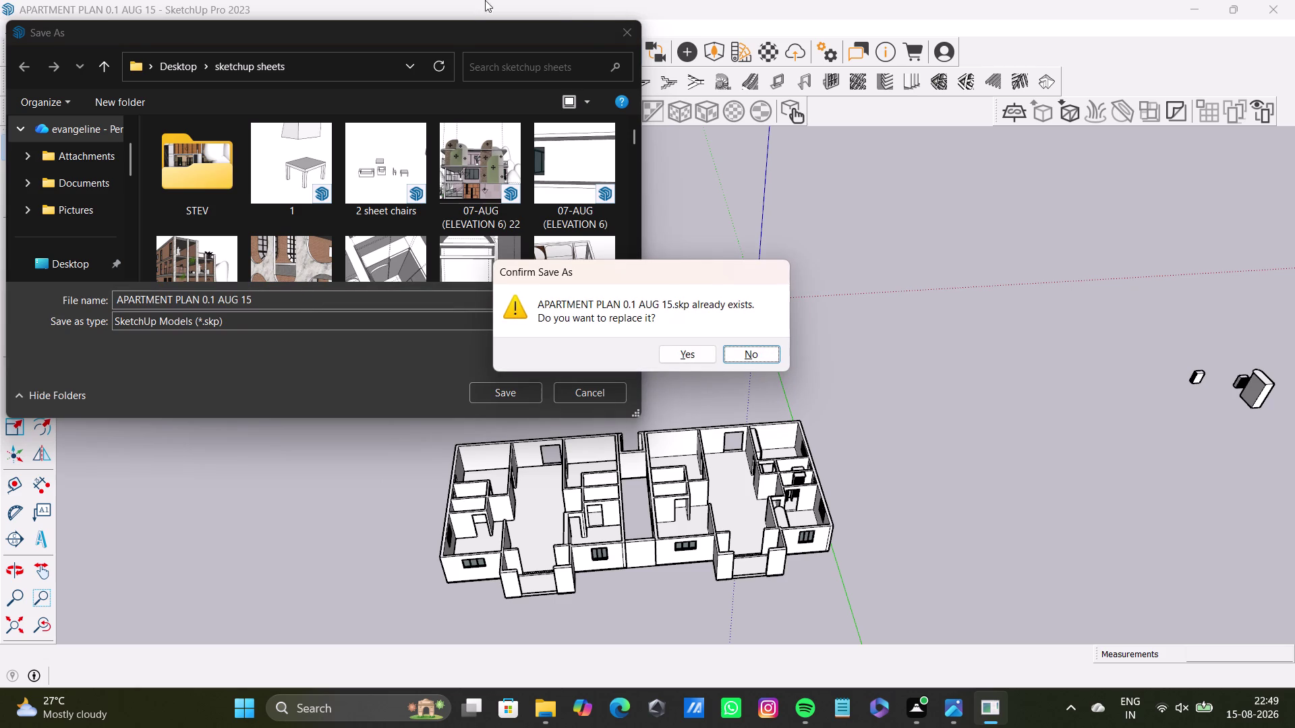
click(688, 353)
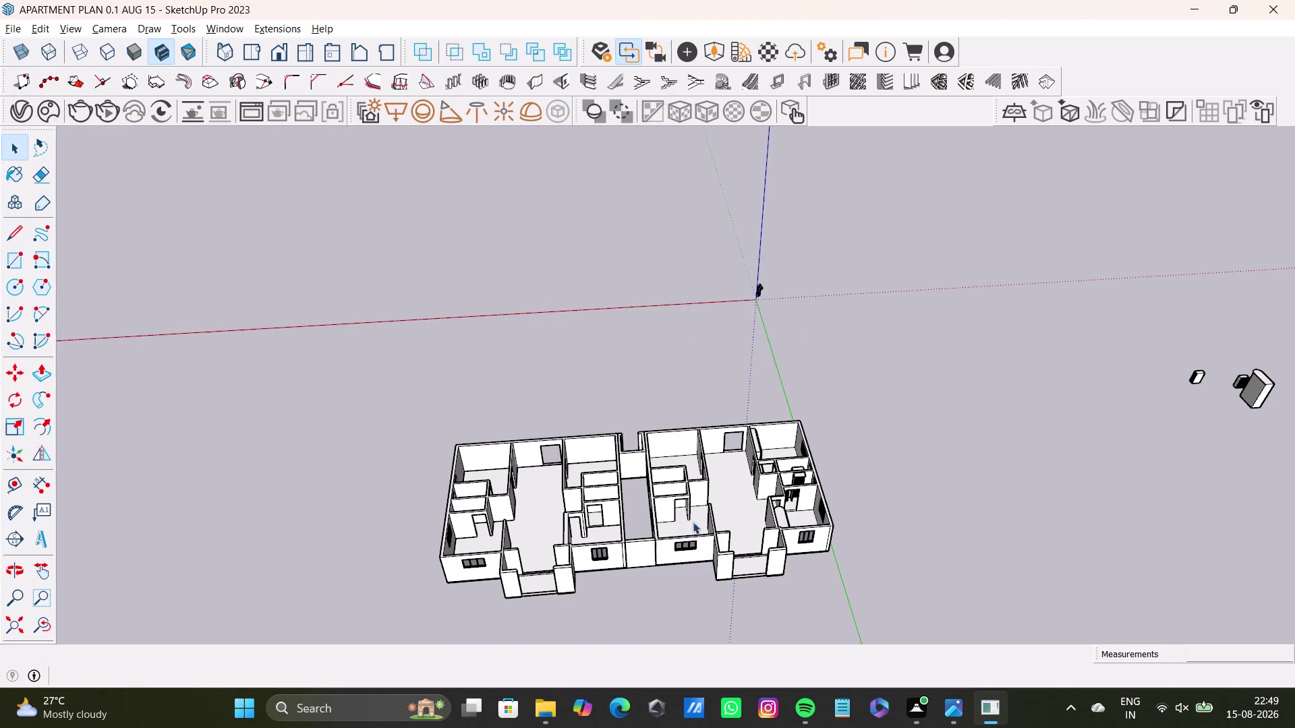
scroll(up, 3)
middle_drag(488, 437, 537, 327)
middle_drag(674, 366, 678, 371)
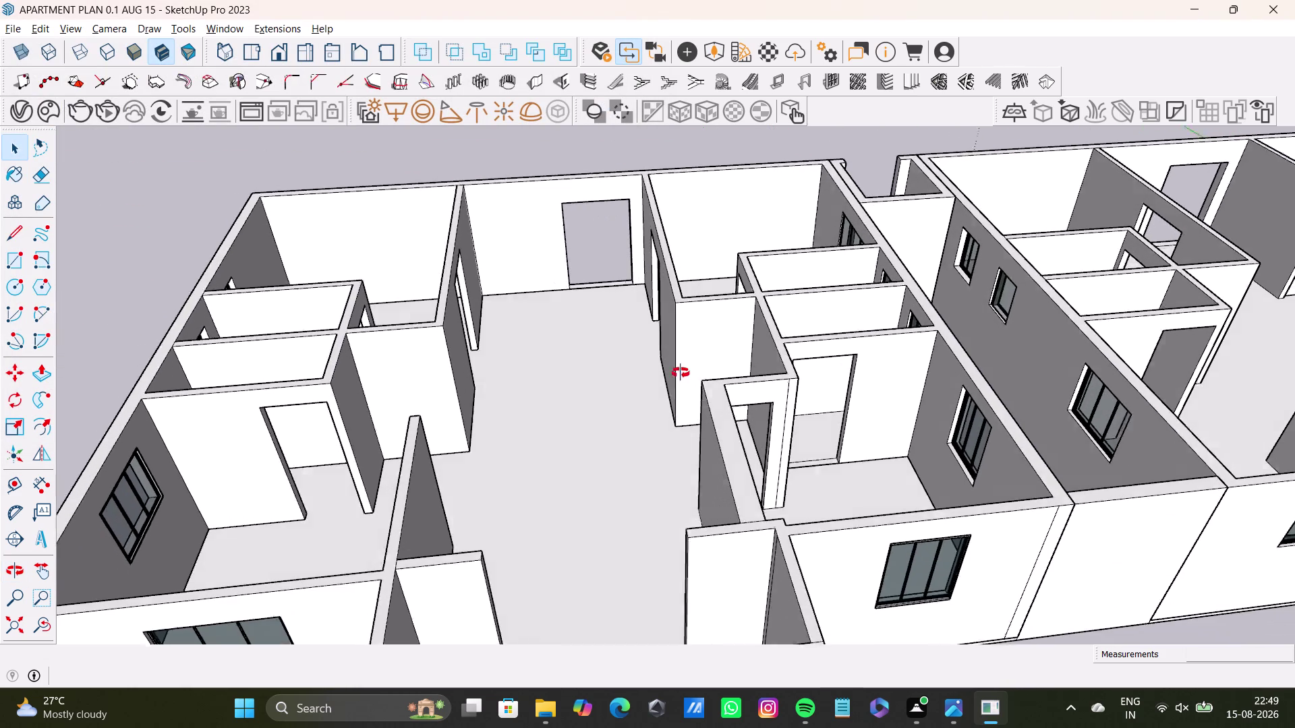
middle_drag(679, 371, 834, 397)
scroll(down, 3)
middle_drag(804, 386, 626, 437)
middle_drag(636, 433, 589, 392)
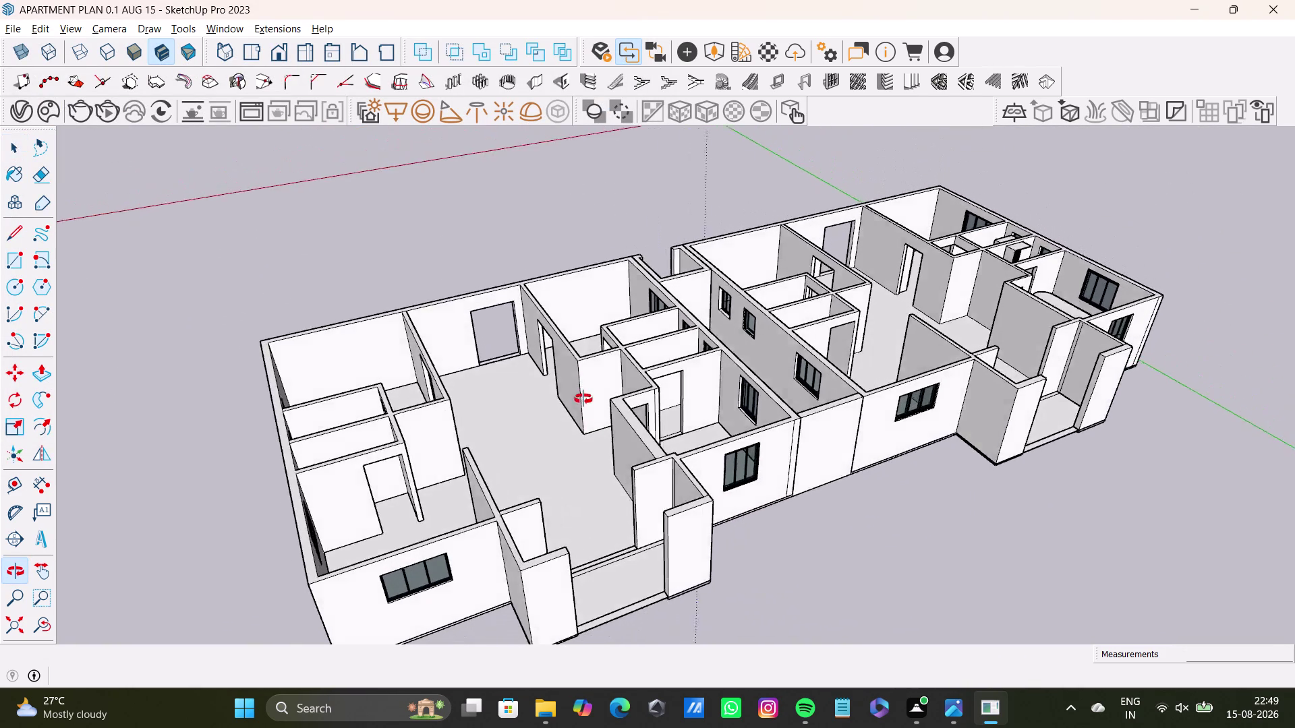
middle_drag(589, 392, 560, 390)
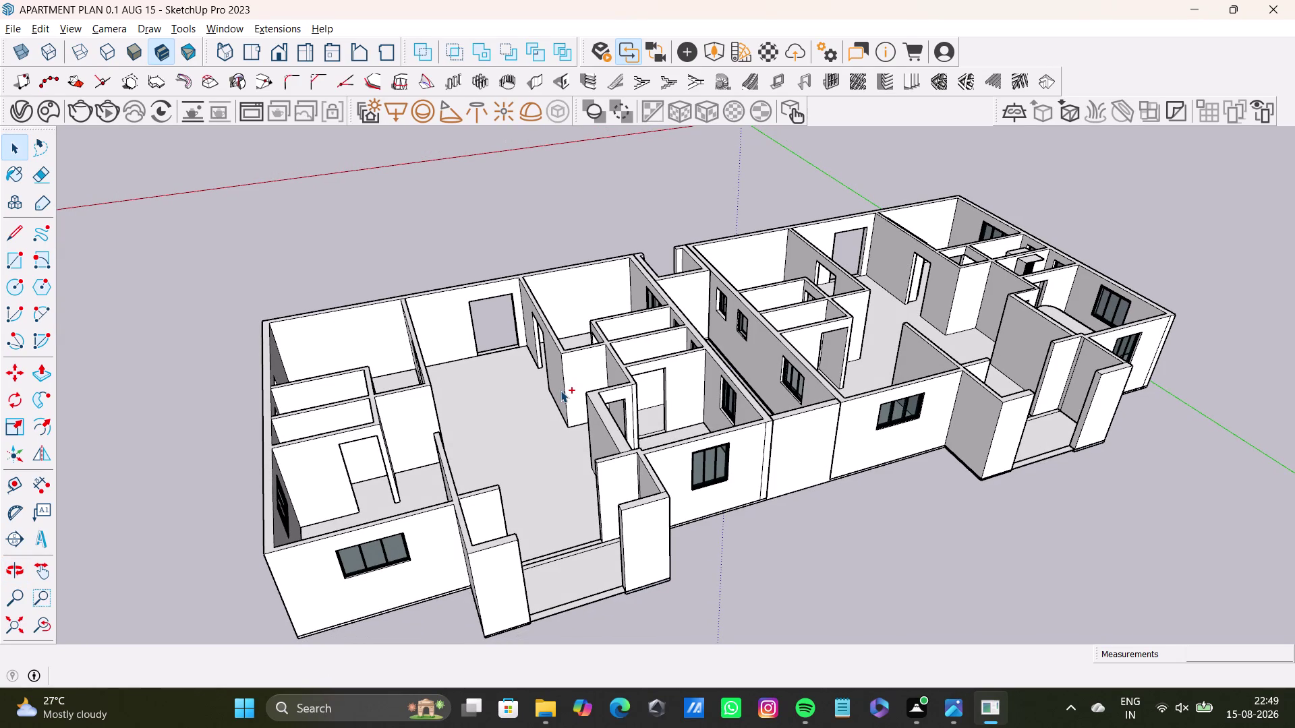
key(super+Print)
middle_drag(490, 474, 982, 516)
middle_drag(611, 456, 1071, 486)
middle_drag(694, 214, 650, 403)
middle_drag(662, 423, 616, 602)
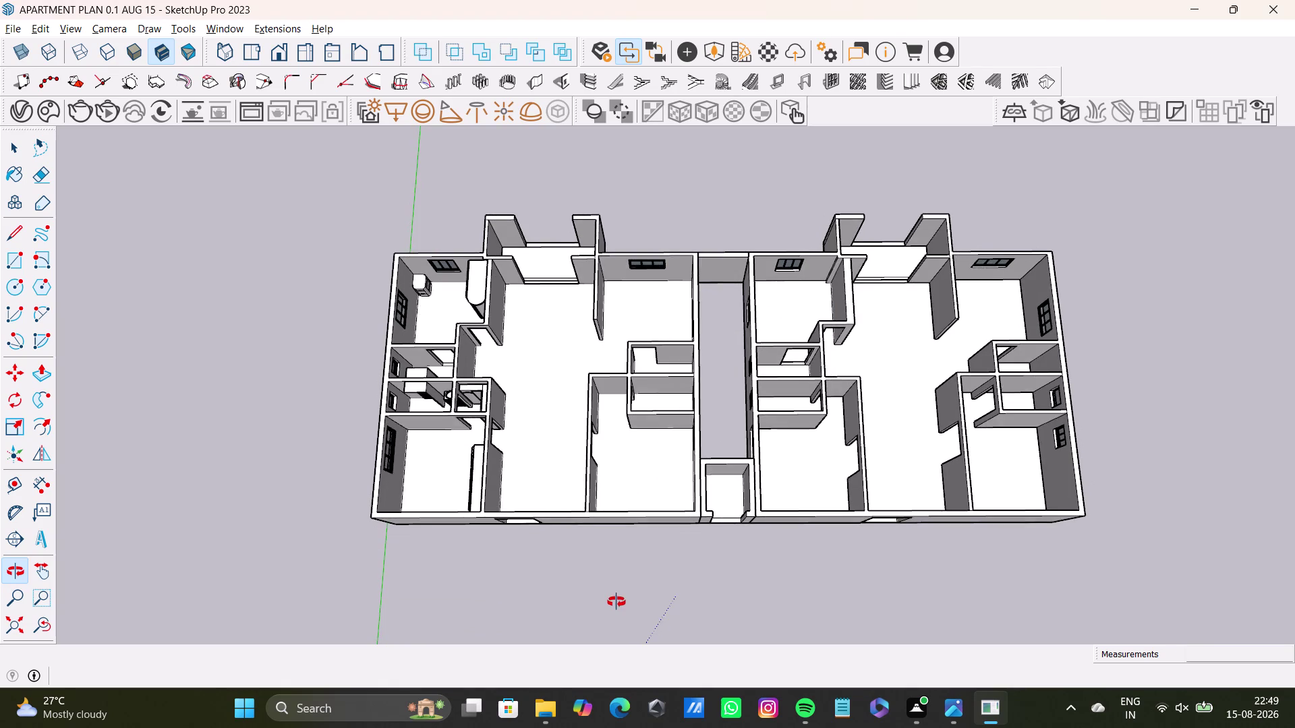
middle_drag(616, 602, 615, 603)
key(super+Print)
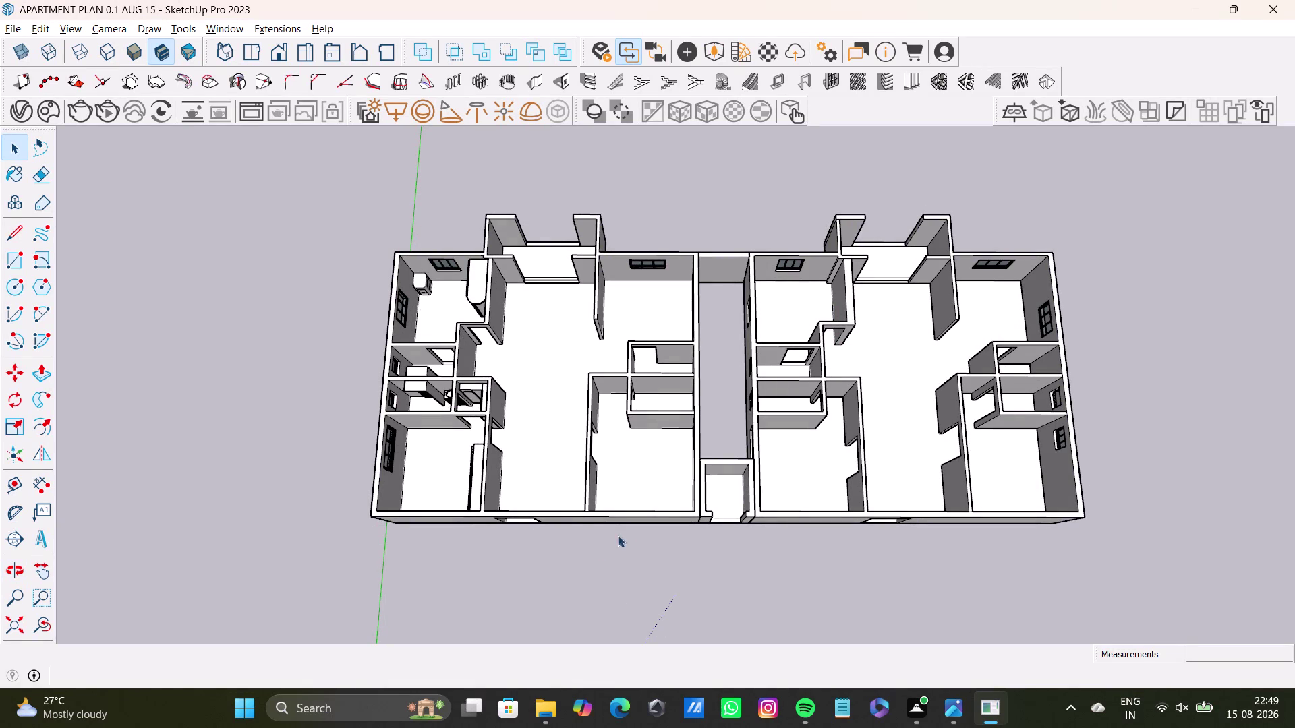
middle_drag(770, 409, 811, 201)
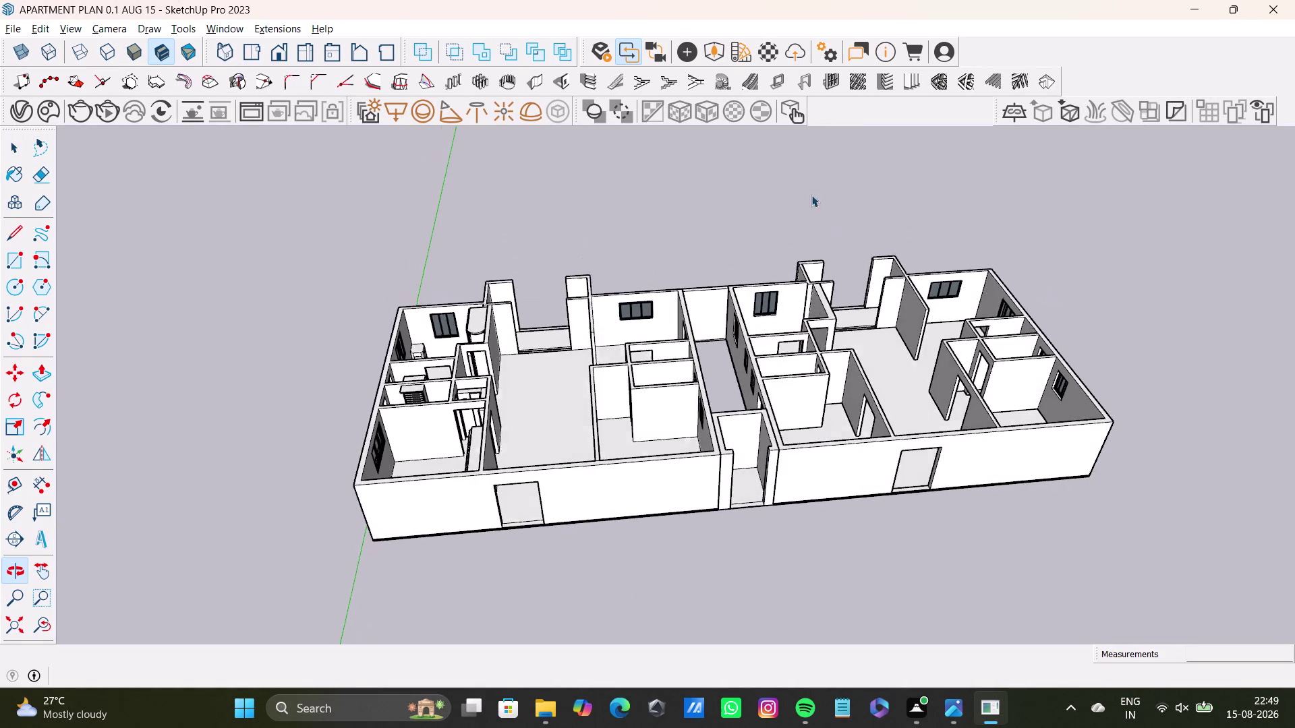
middle_drag(811, 201, 811, 195)
middle_drag(774, 364, 956, 275)
middle_drag(782, 362, 845, 418)
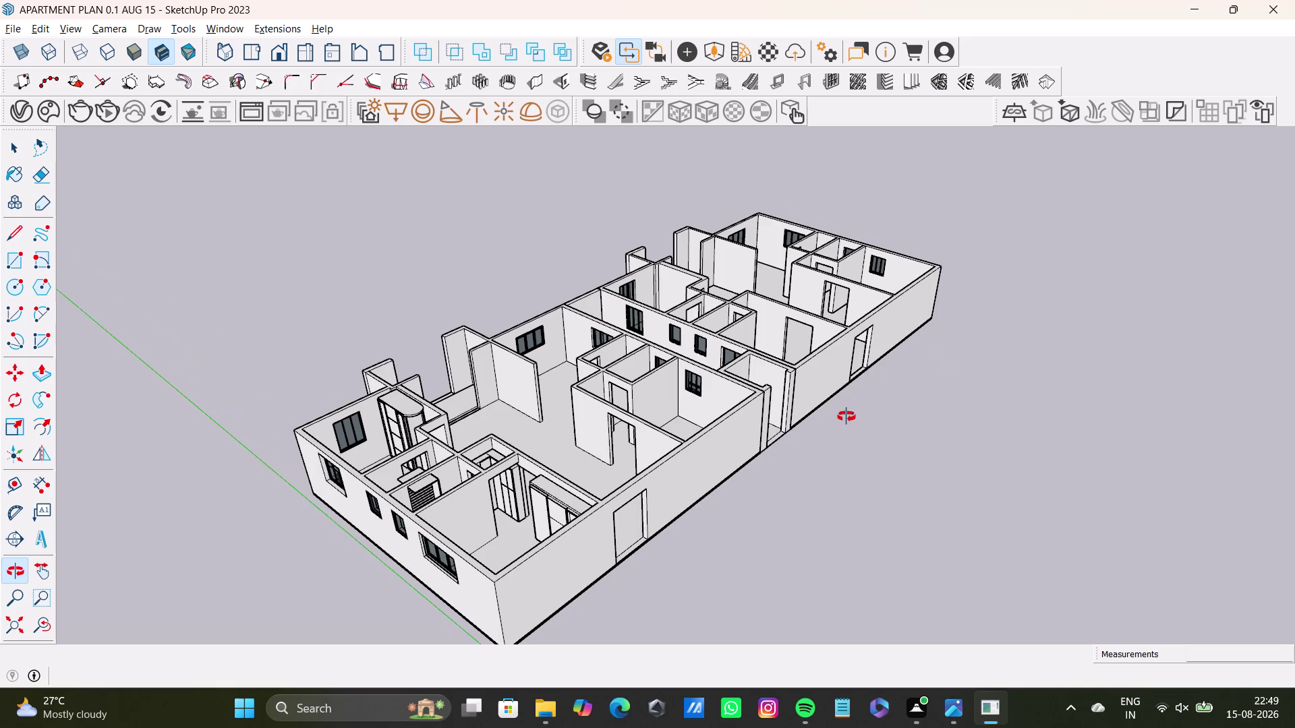
middle_drag(845, 418, 847, 417)
scroll(up, 3)
middle_drag(461, 436, 581, 333)
scroll(up, 3)
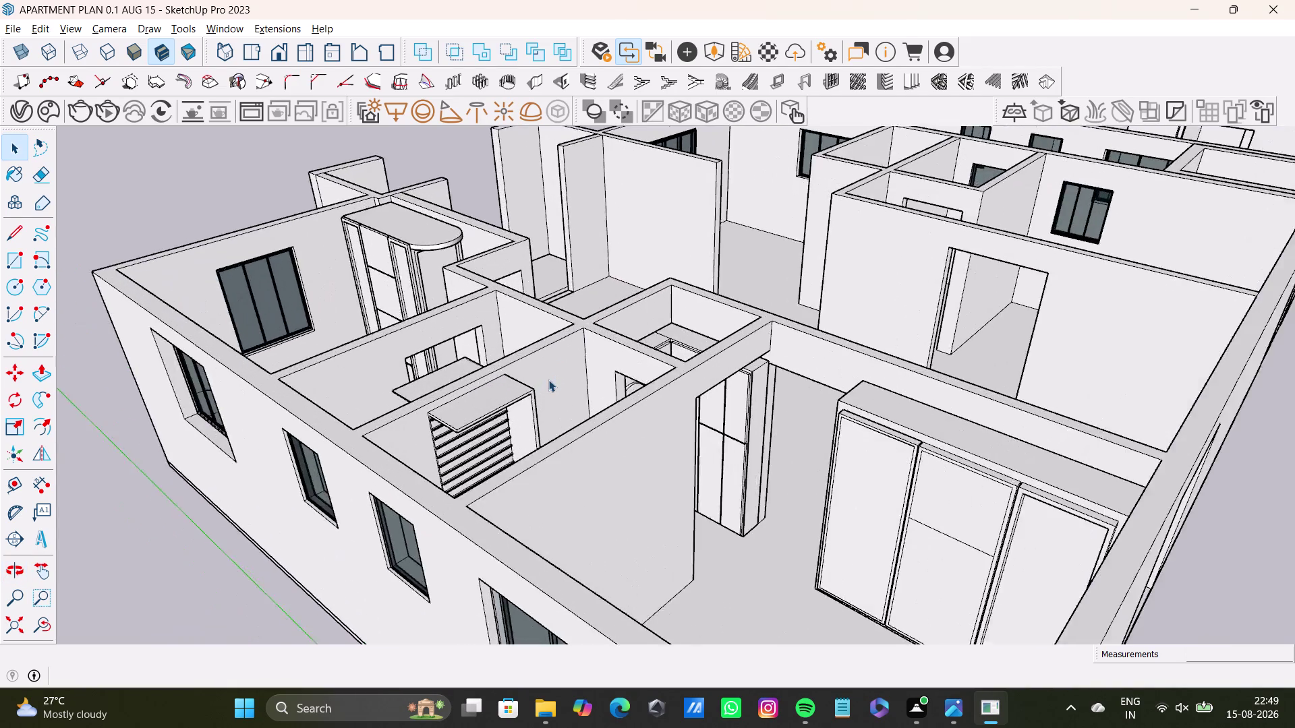
middle_drag(548, 380, 685, 481)
scroll(up, 3)
middle_drag(591, 489, 584, 366)
scroll(up, 3)
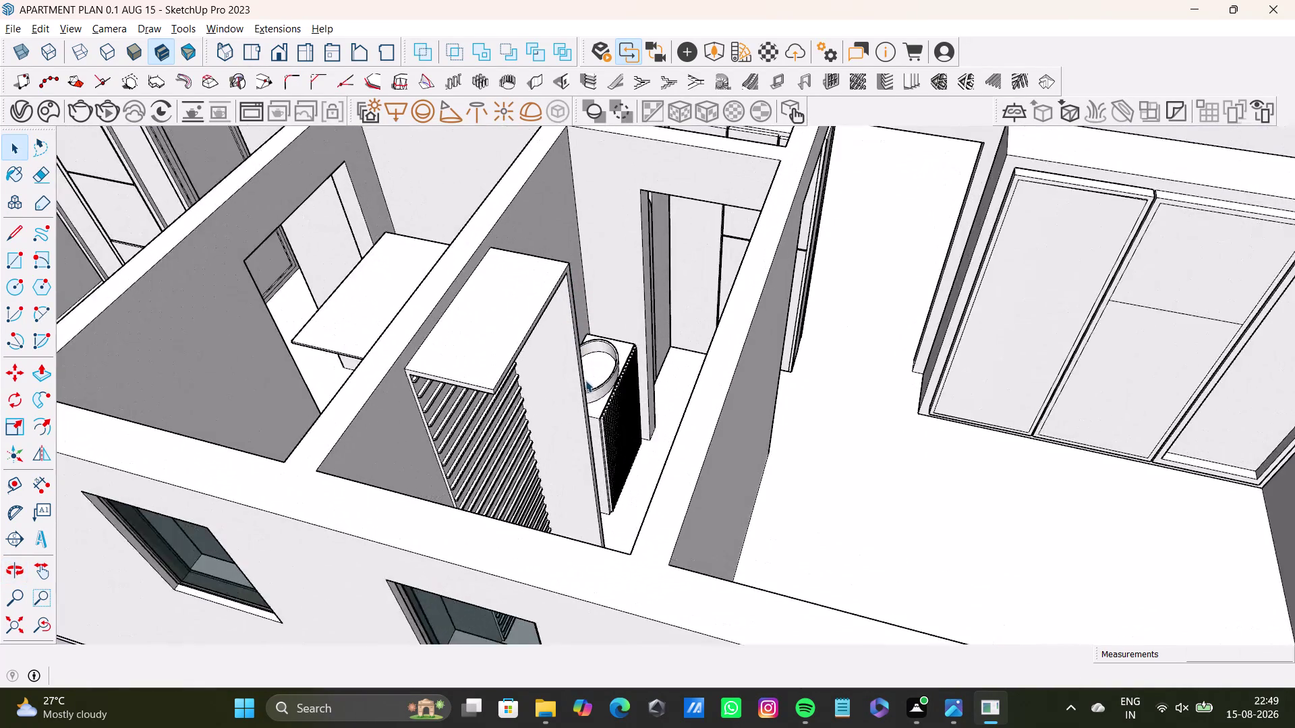
scroll(up, 3)
middle_drag(640, 422, 679, 460)
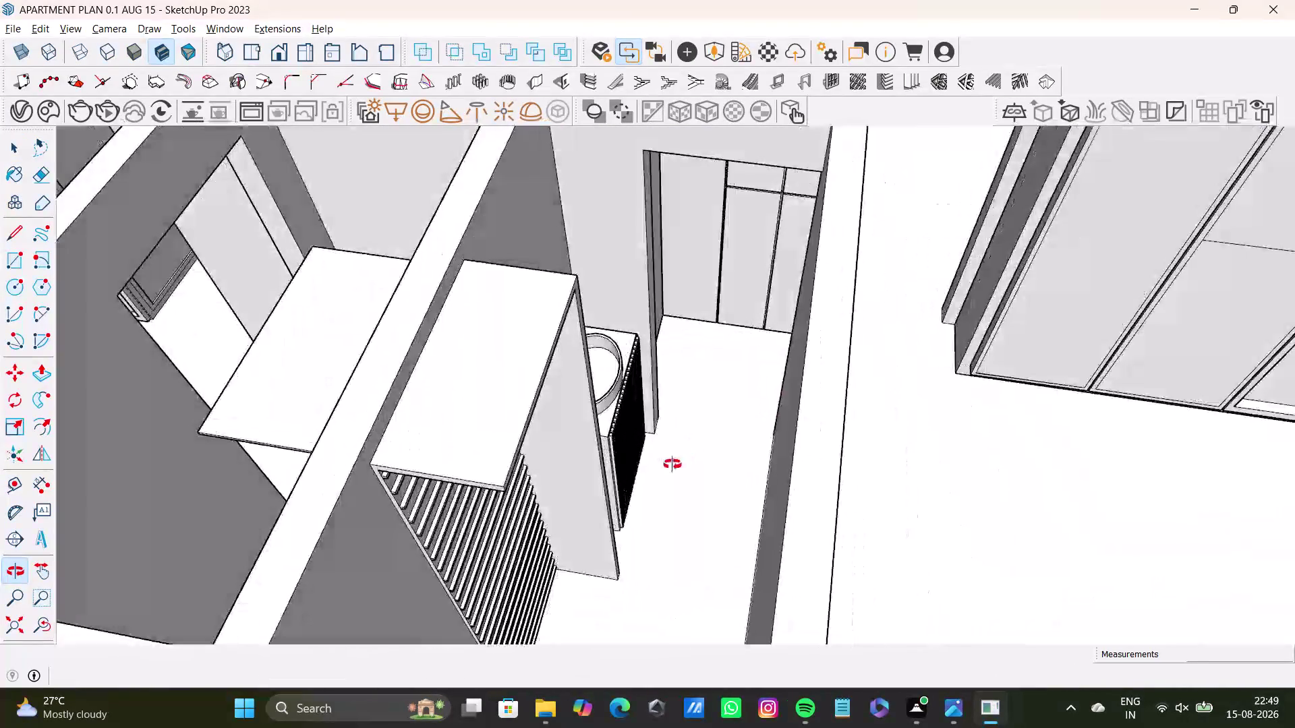
middle_drag(679, 460, 604, 504)
scroll(down, 3)
middle_drag(598, 463, 701, 411)
middle_drag(709, 408, 588, 441)
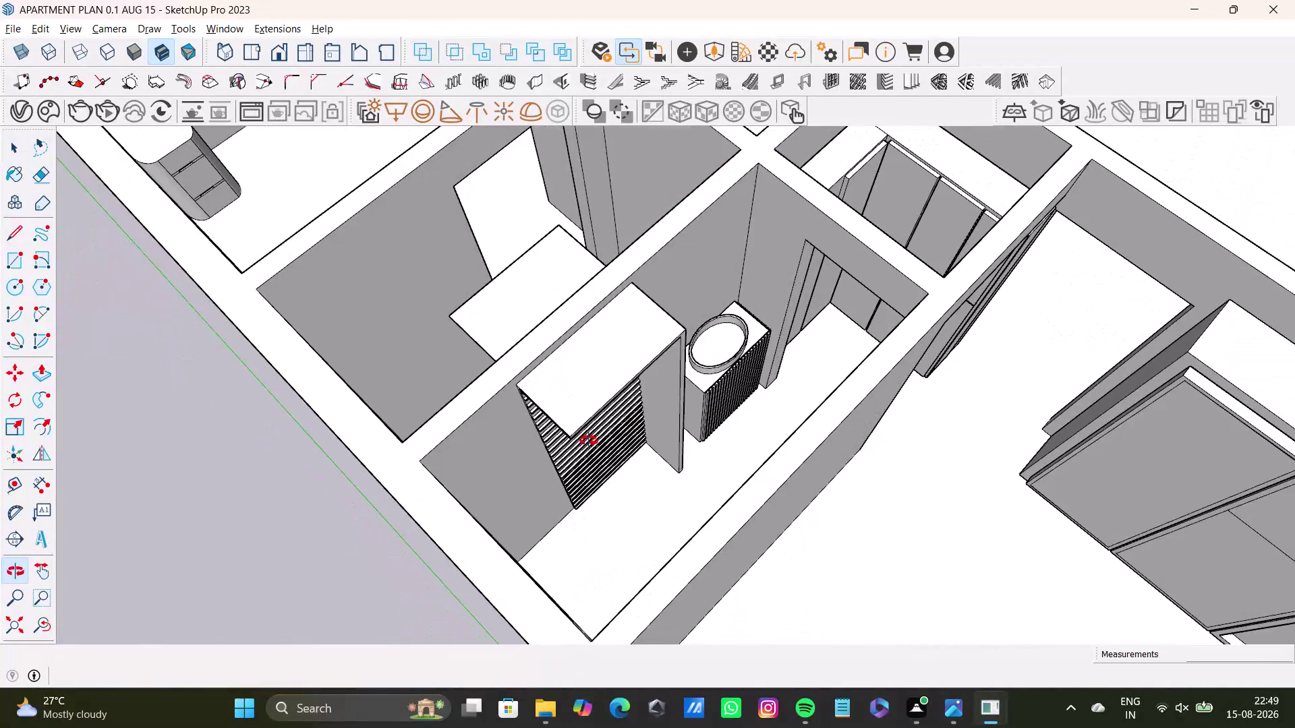
middle_drag(588, 441, 574, 428)
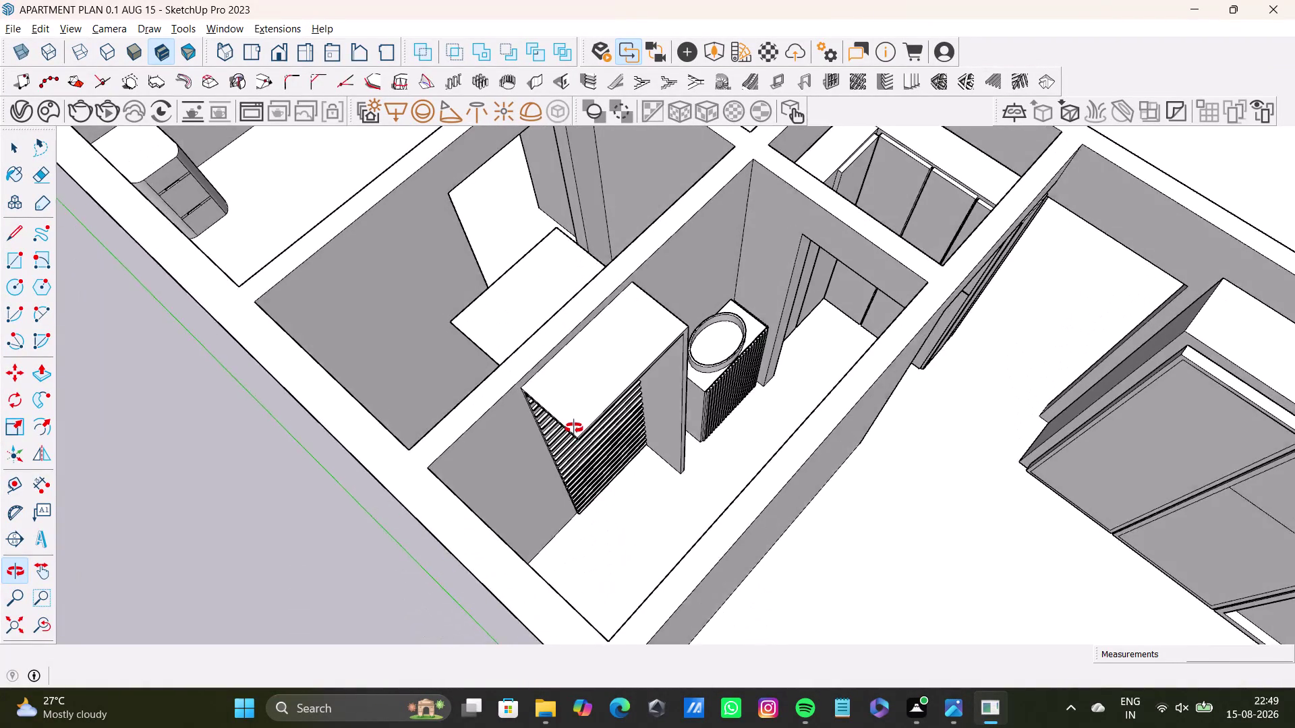
middle_drag(574, 428, 593, 394)
key(super+Print)
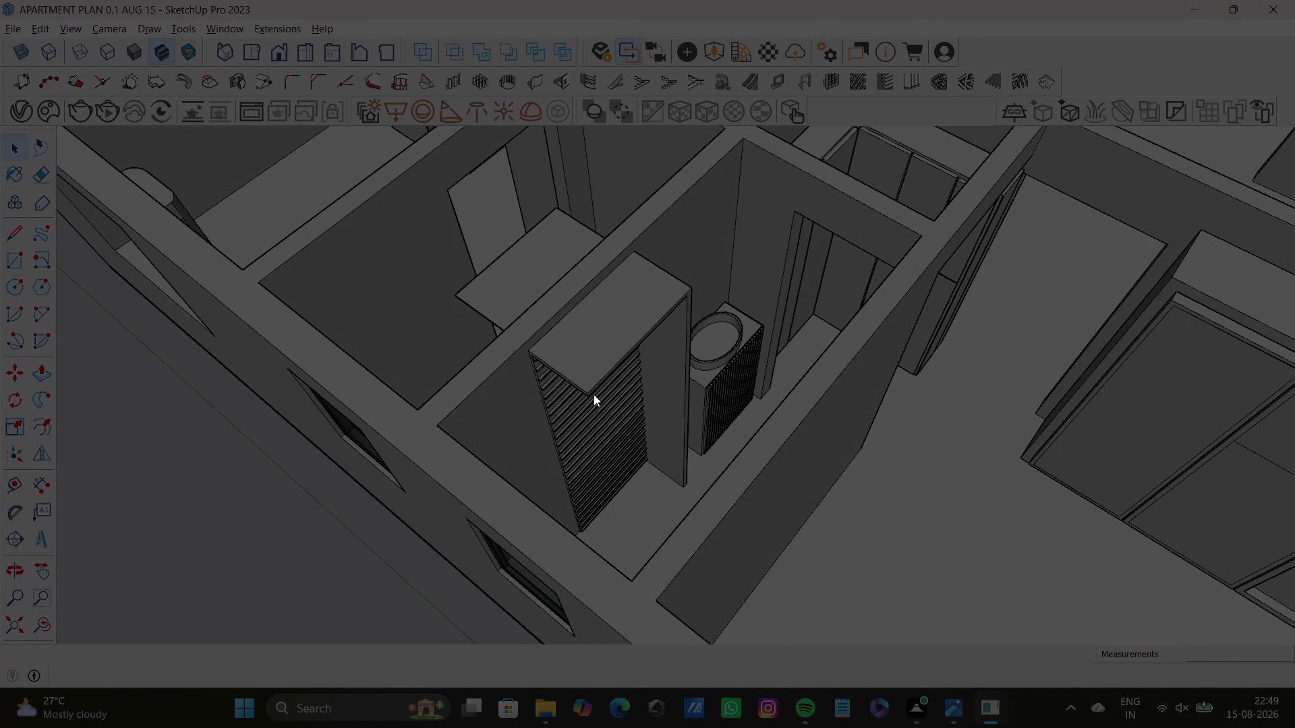
scroll(down, 3)
middle_drag(555, 420, 835, 426)
scroll(up, 3)
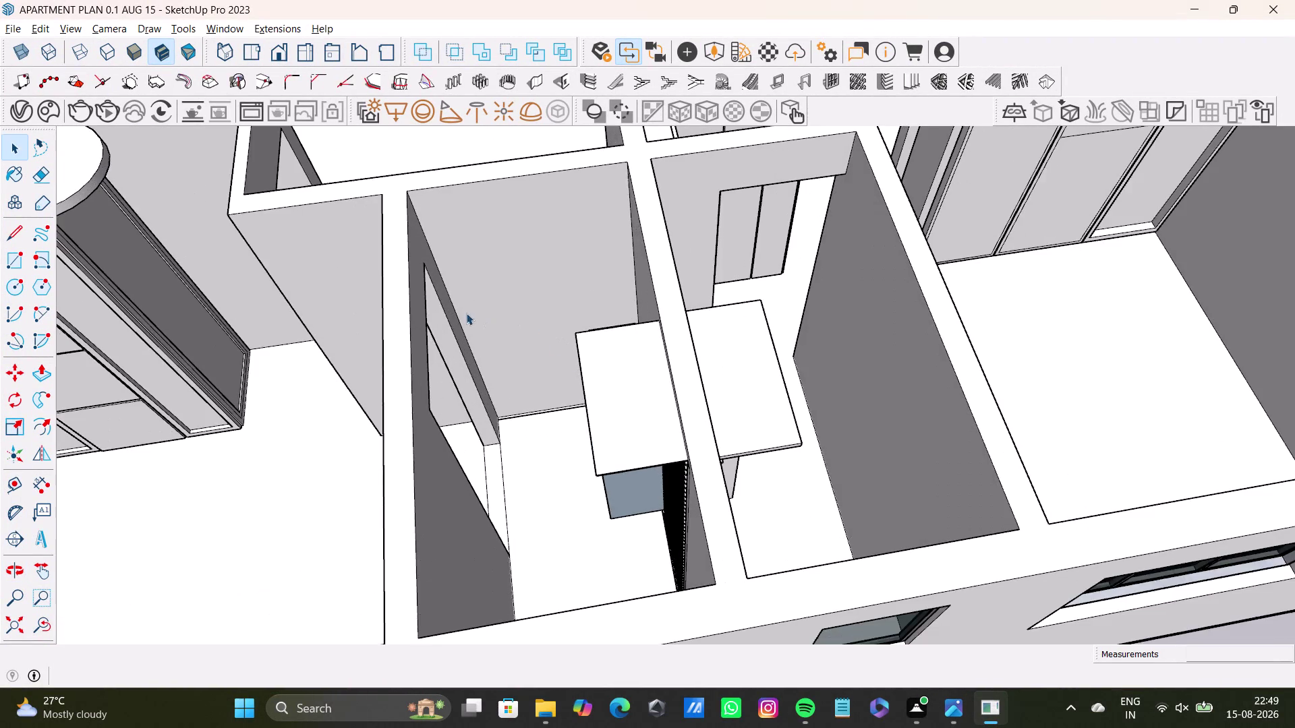
middle_drag(465, 313, 732, 308)
scroll(down, 3)
middle_drag(673, 329, 567, 344)
middle_drag(609, 360, 533, 413)
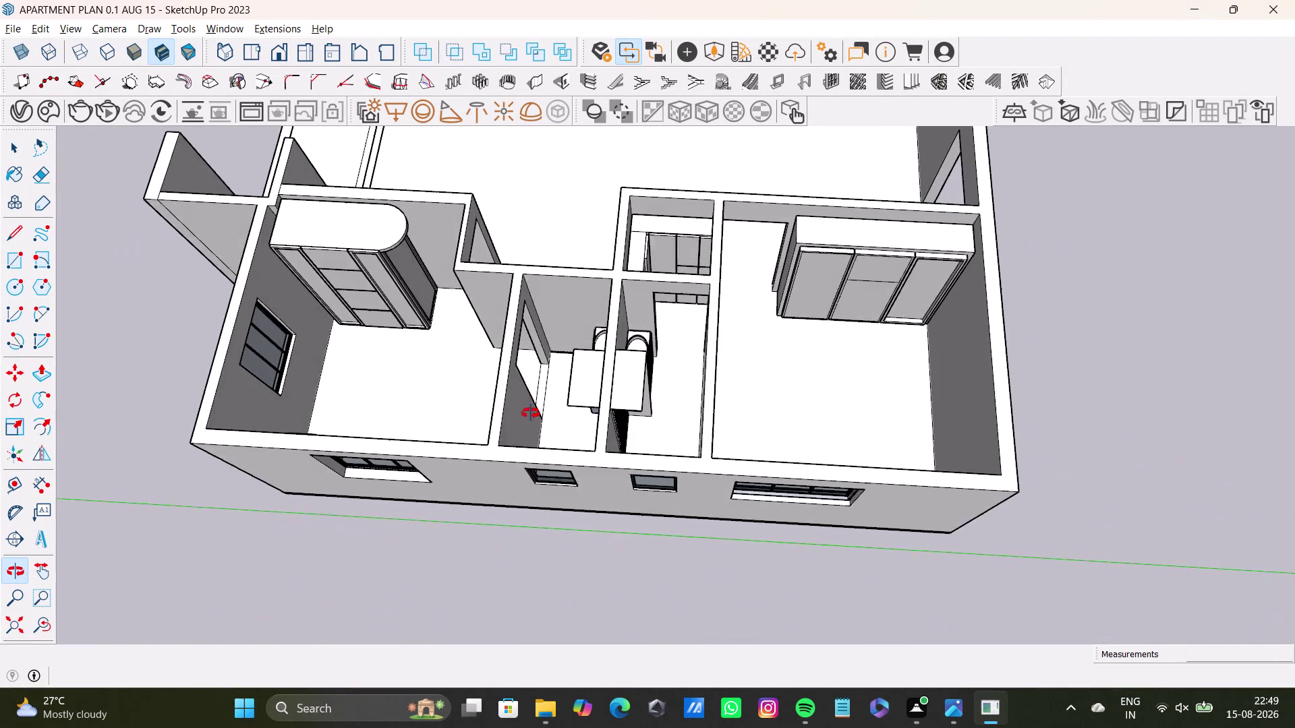
middle_drag(532, 414, 455, 474)
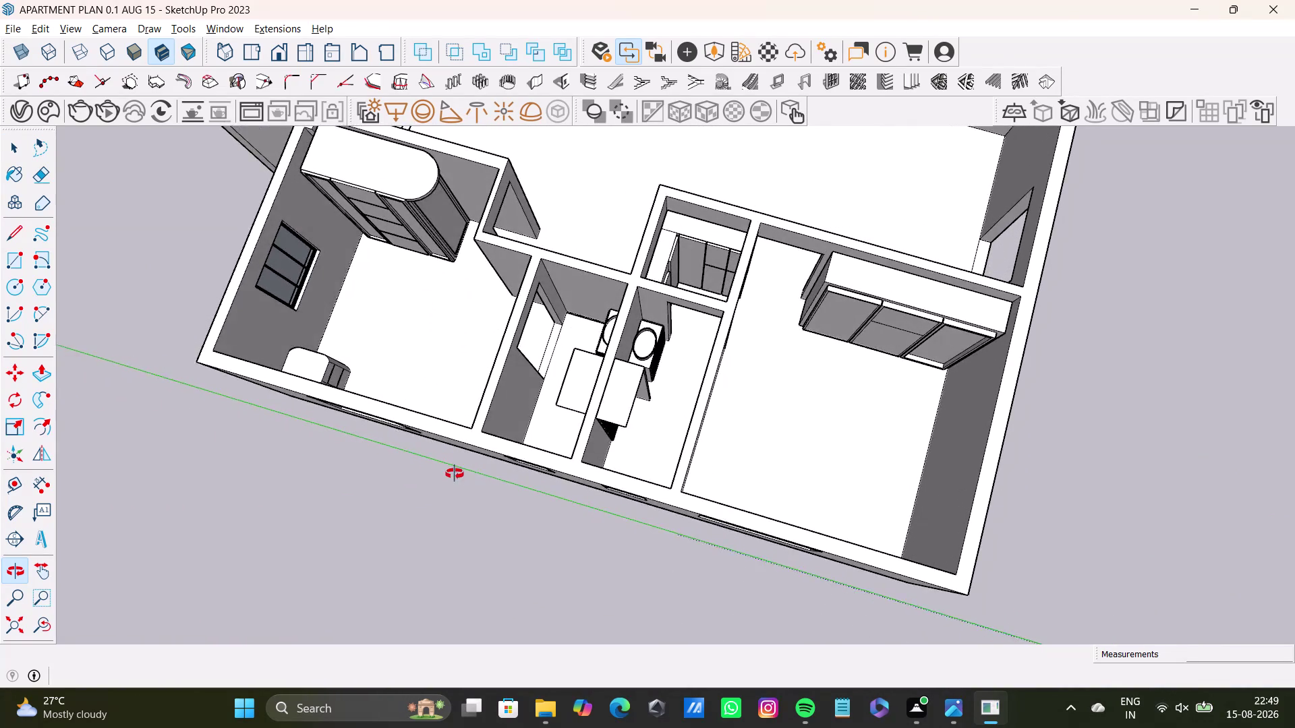
middle_drag(455, 474, 499, 483)
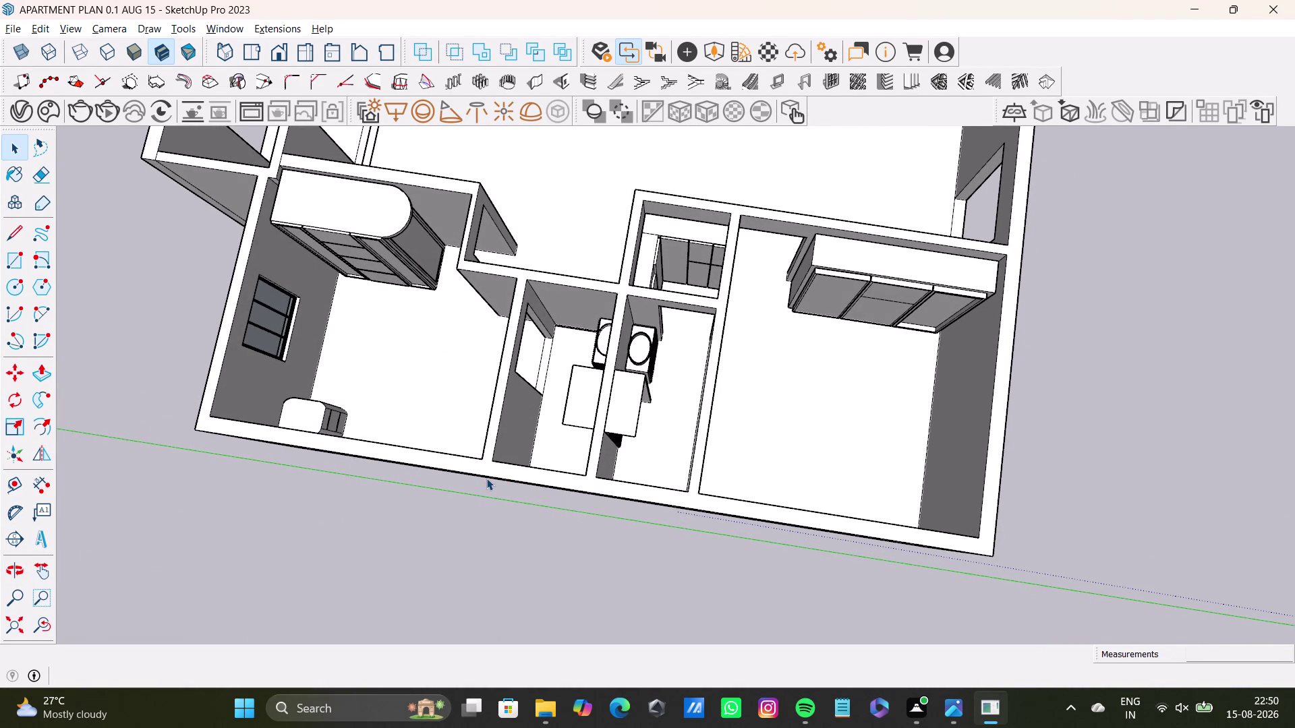
key(super+Print)
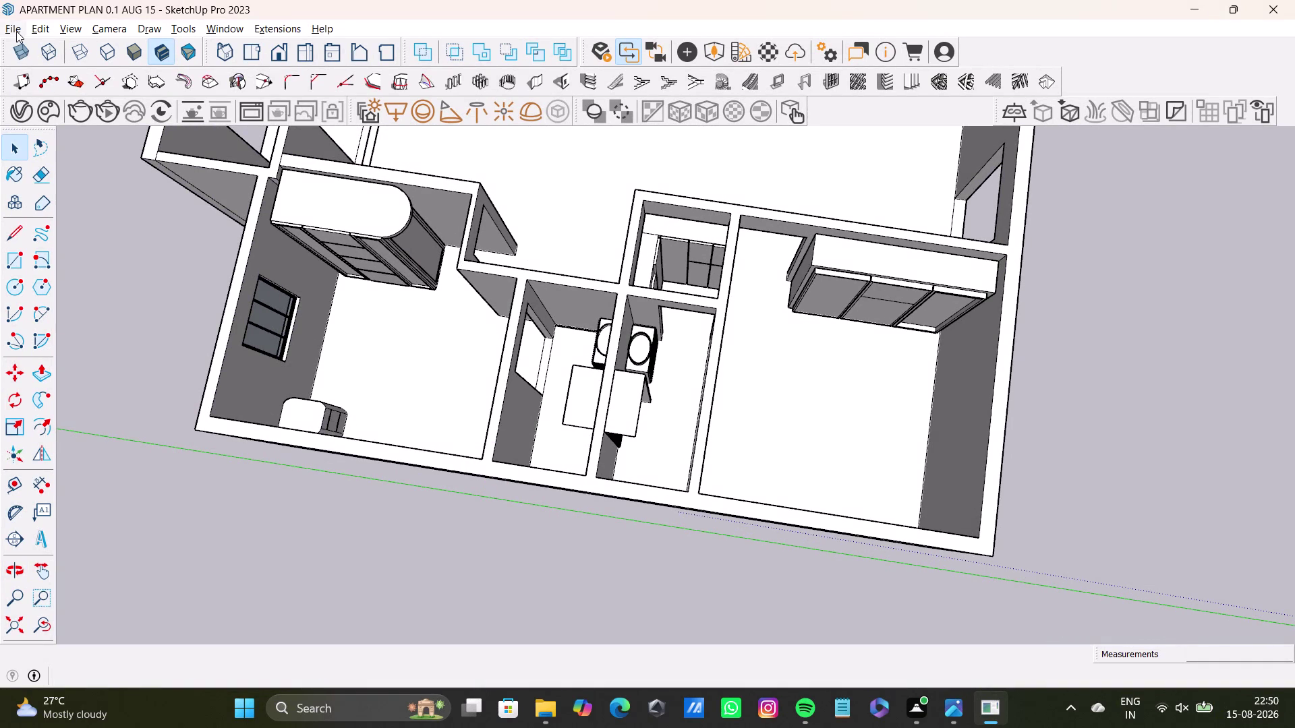
Orbit the whole apartment model to a print-ready angle and reopen the File menu.
click(16, 31)
key(space)
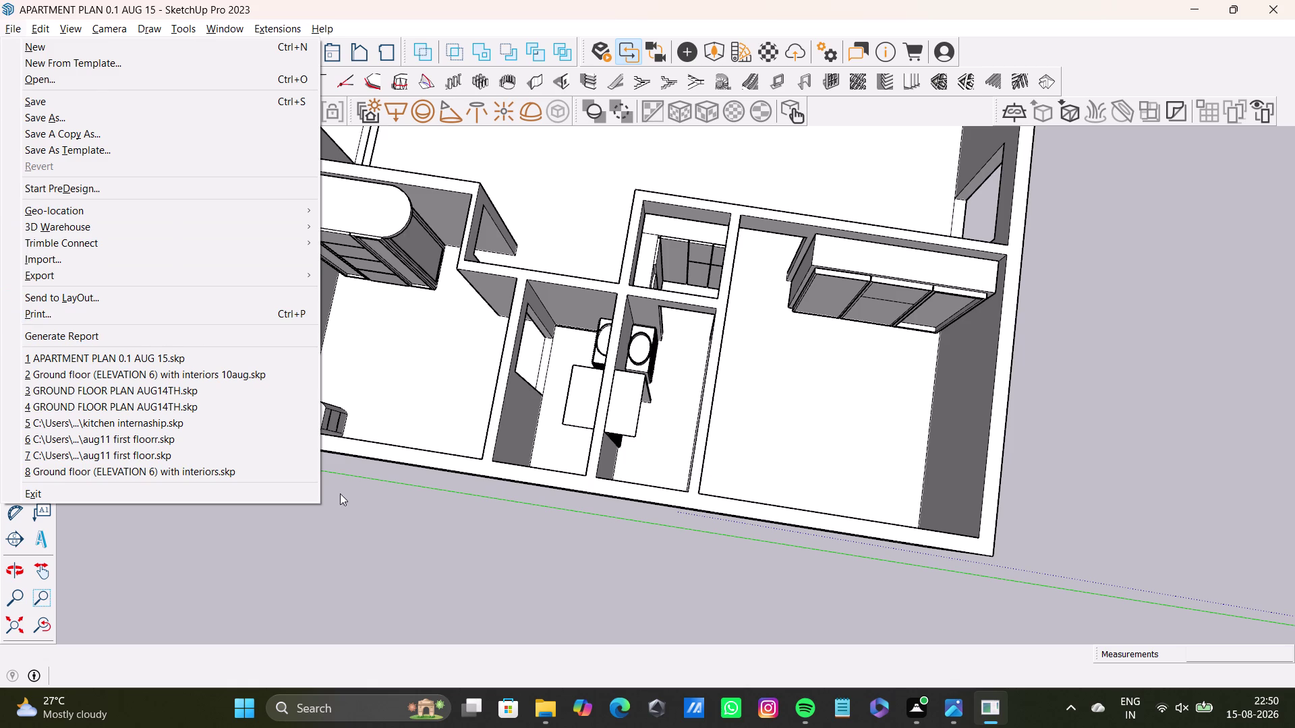
click(338, 503)
middle_drag(694, 525, 429, 331)
scroll(down, 3)
middle_drag(726, 362, 541, 484)
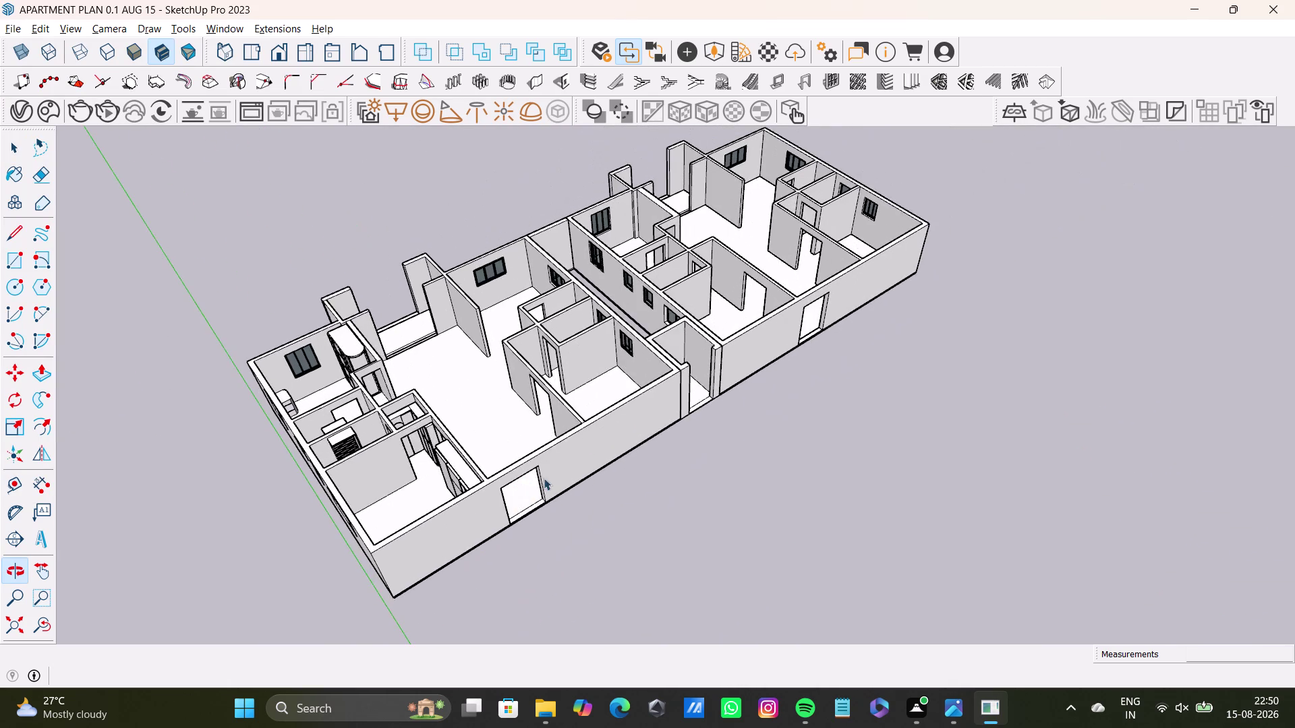
middle_drag(582, 418, 673, 343)
middle_drag(629, 376, 669, 357)
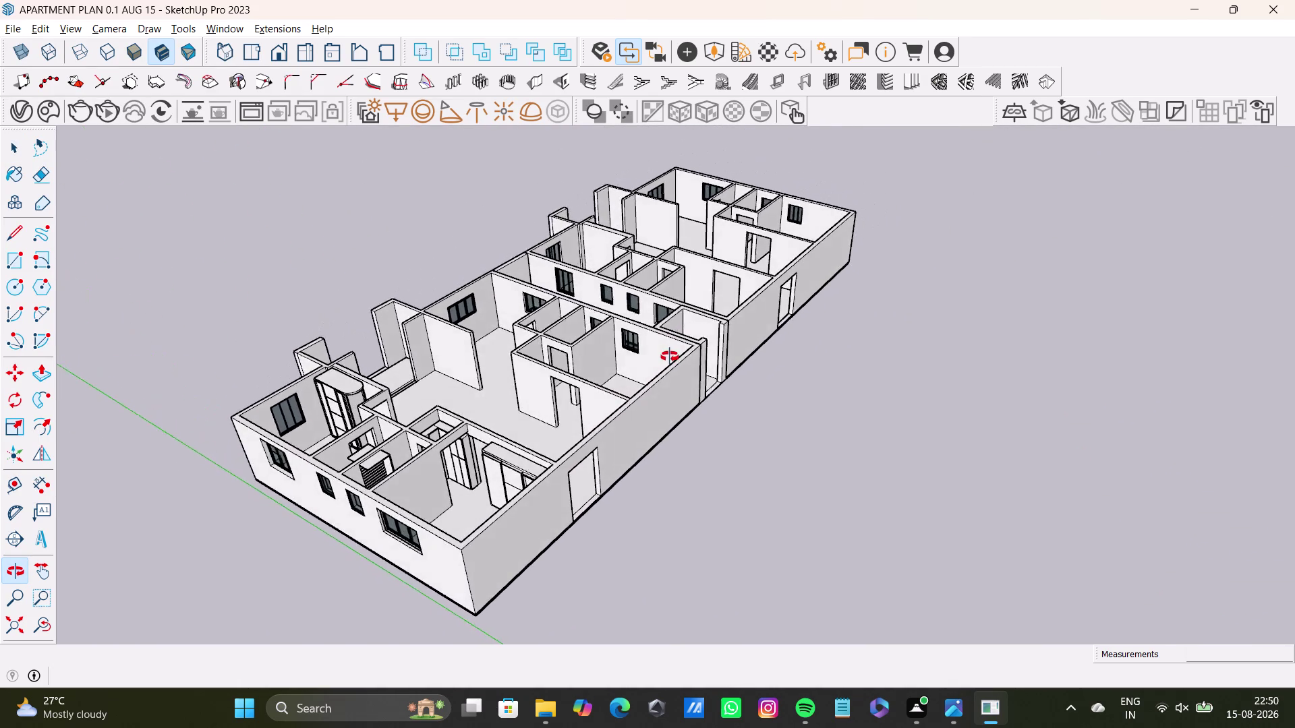
middle_drag(670, 357, 690, 336)
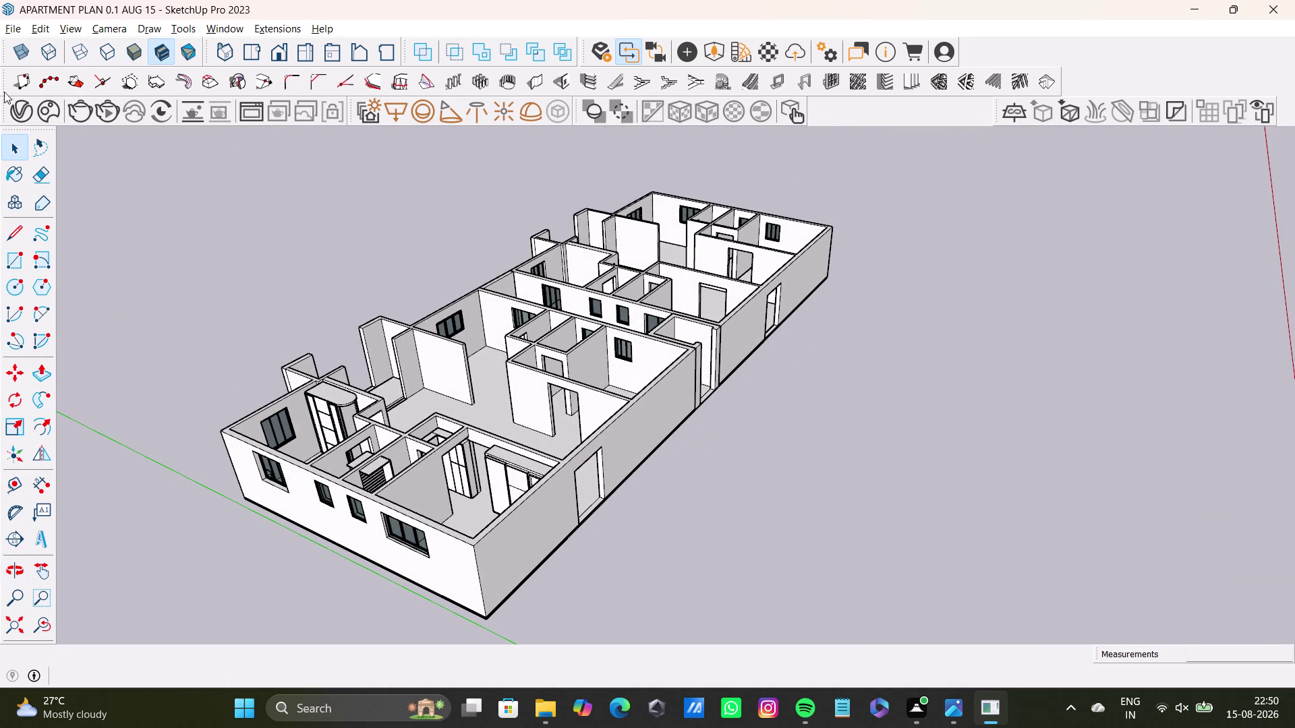
click(11, 27)
Print the current view to Microsoft Print to PDF.
click(38, 314)
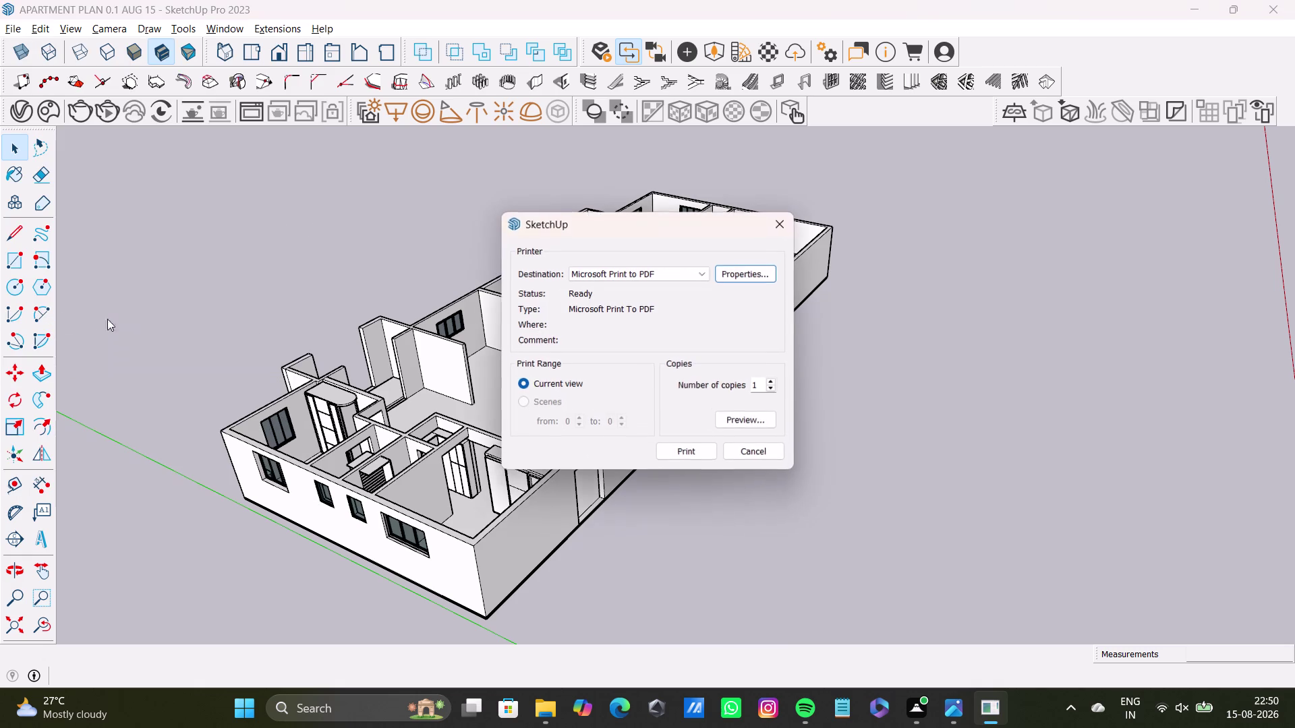
click(698, 452)
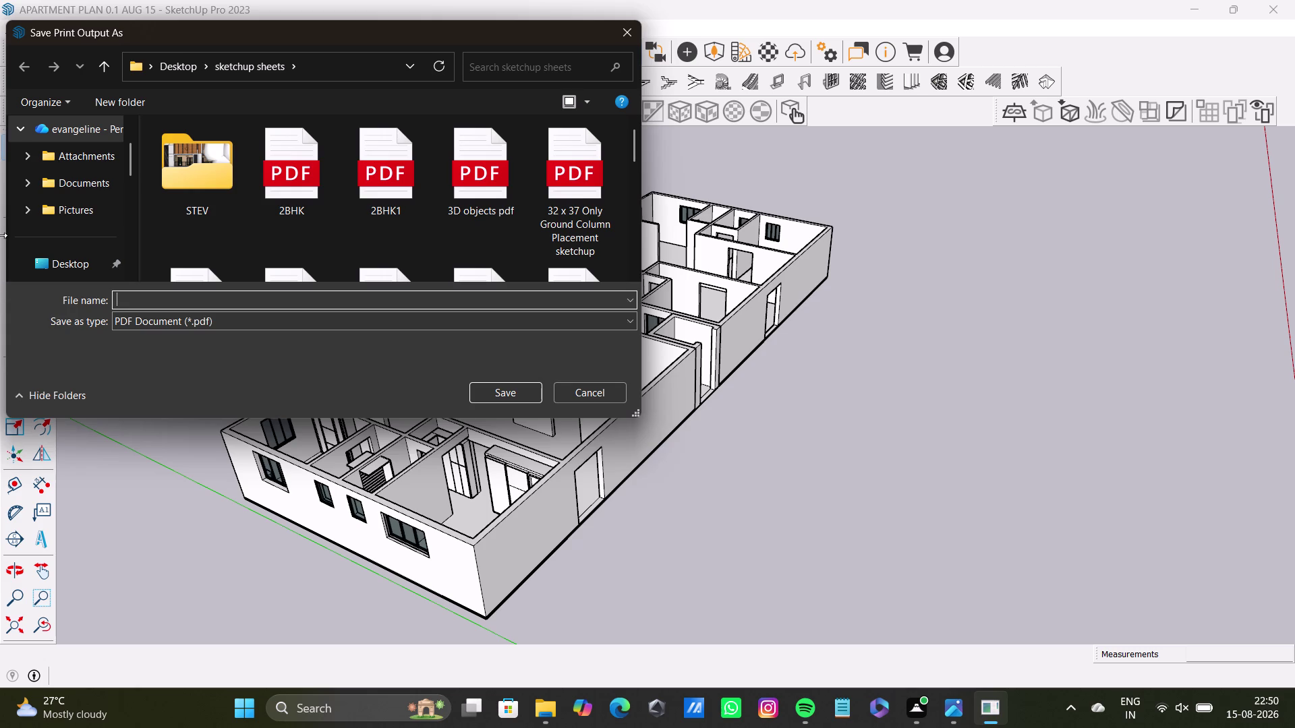
Start the PDF file name as 'ap', erasing the mistyped characters.
click(154, 302)
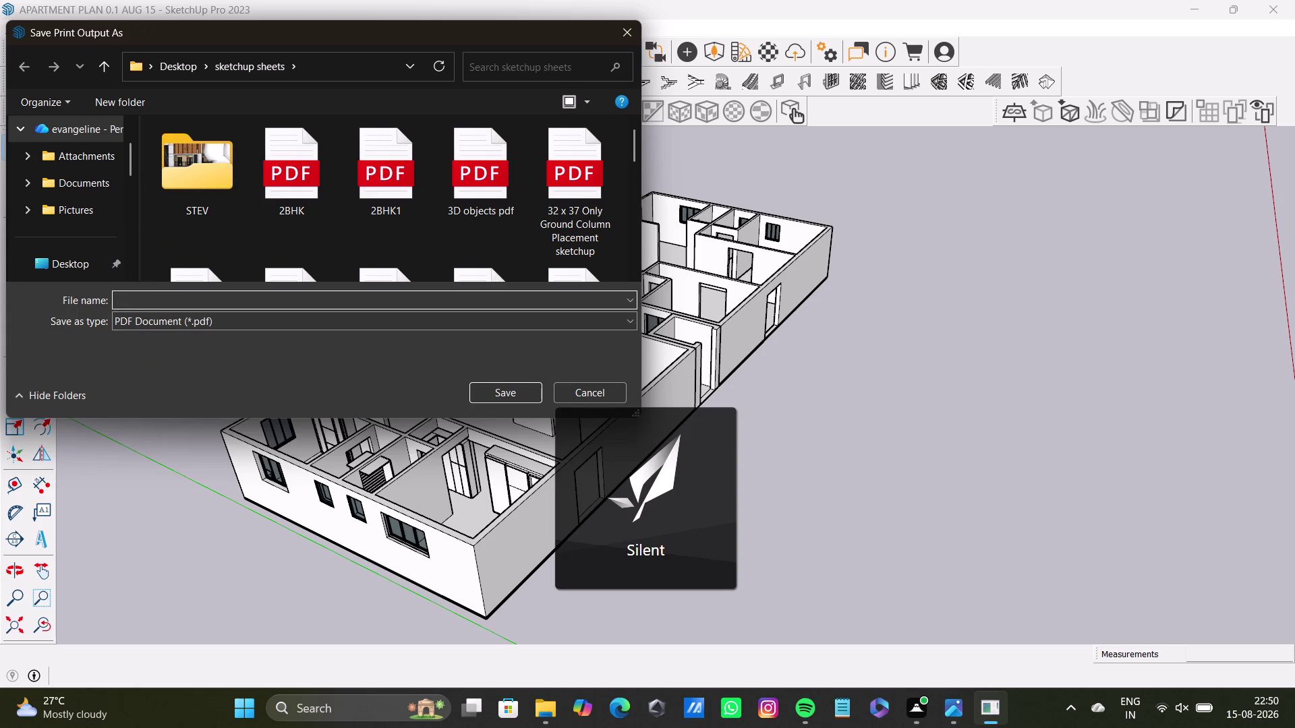
text(fu)
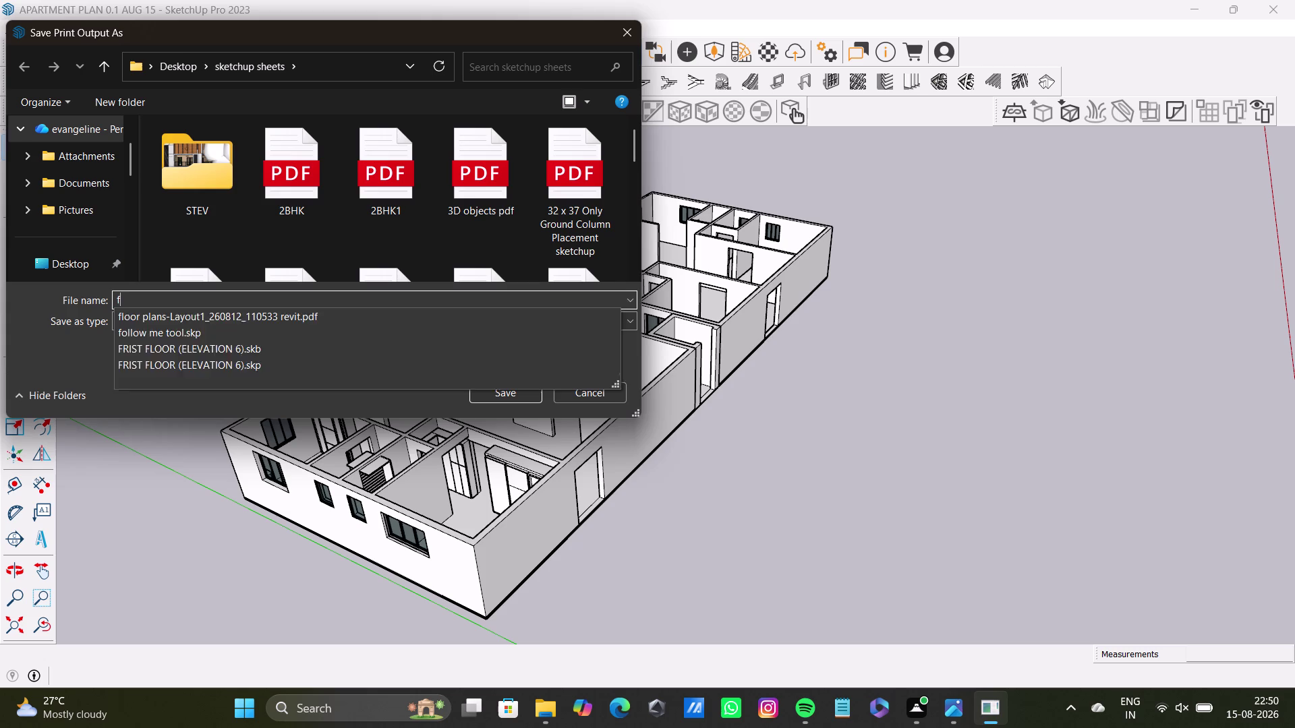
text(jj)
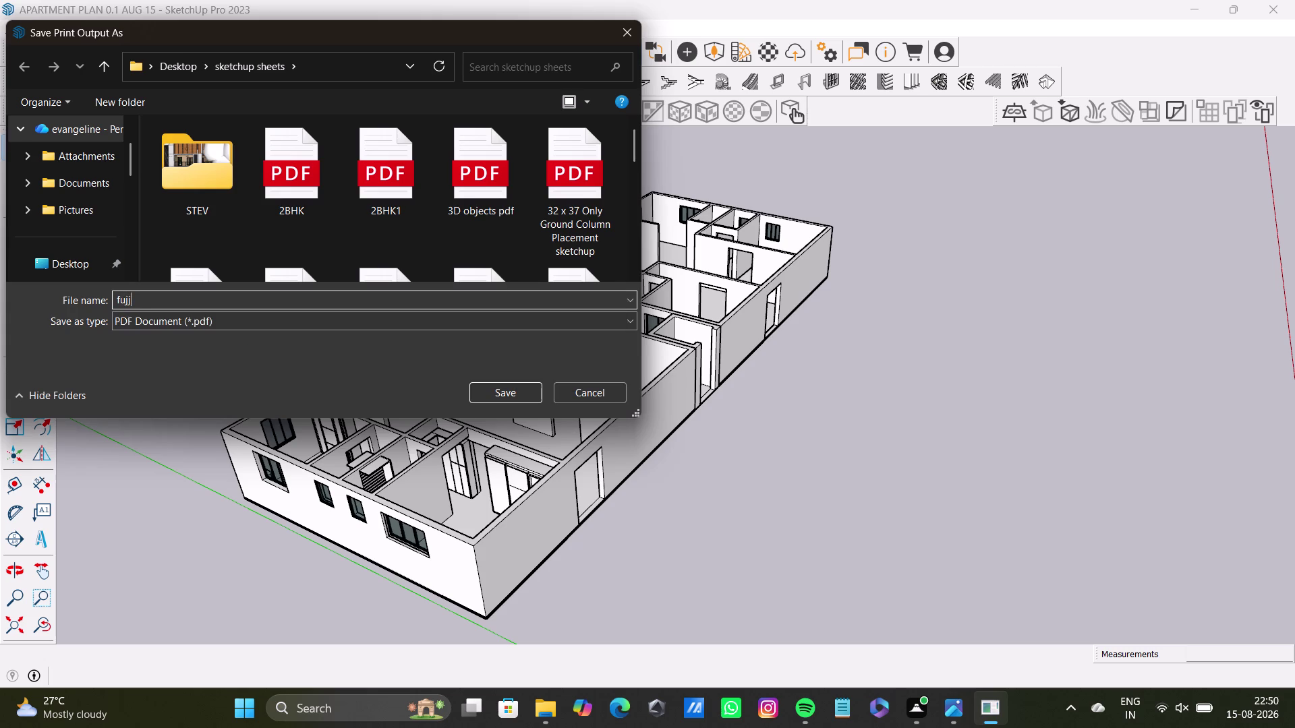
key(p)
key(BackSpace)
text(ap)
key(BackSpace)
key(BackSpace)
key(BackSpace)
key(BackSpace)
text(ap)
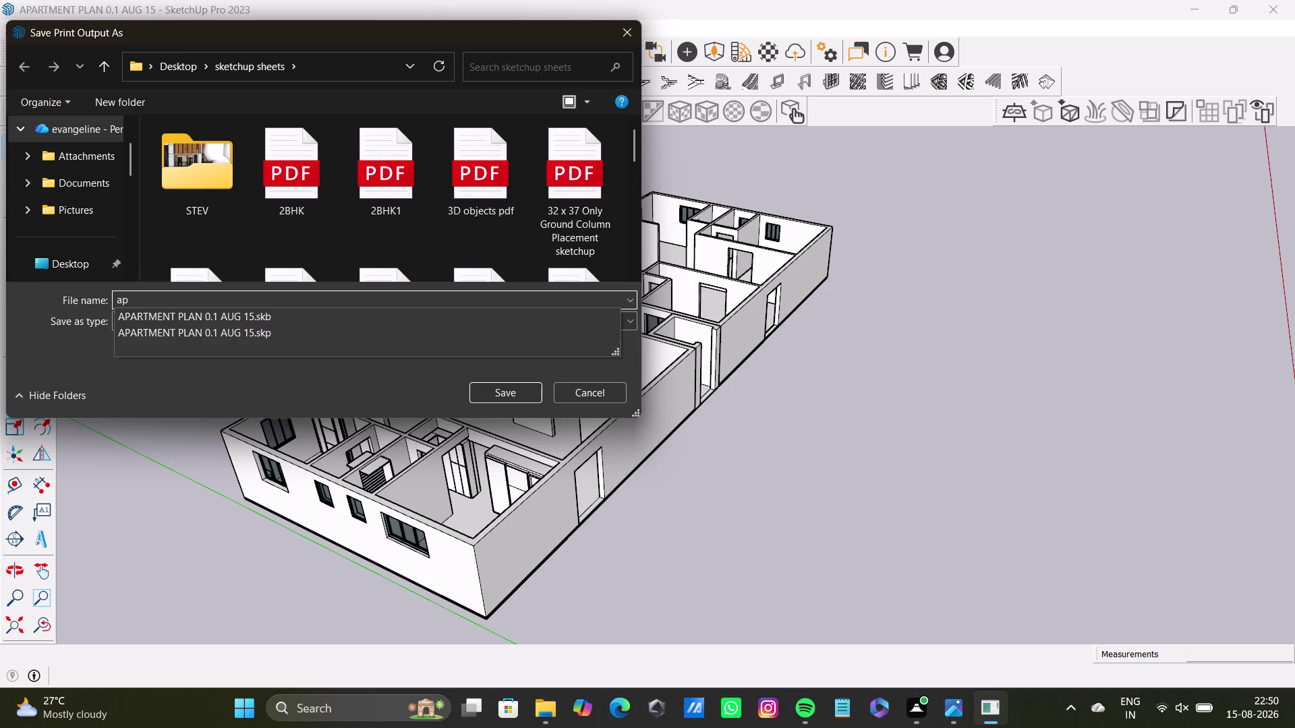
Pick the suggested 'APARTMENT PLAN 0.1 AUG 15' name and trim it to APARTMENT.
click(176, 317)
click(279, 300)
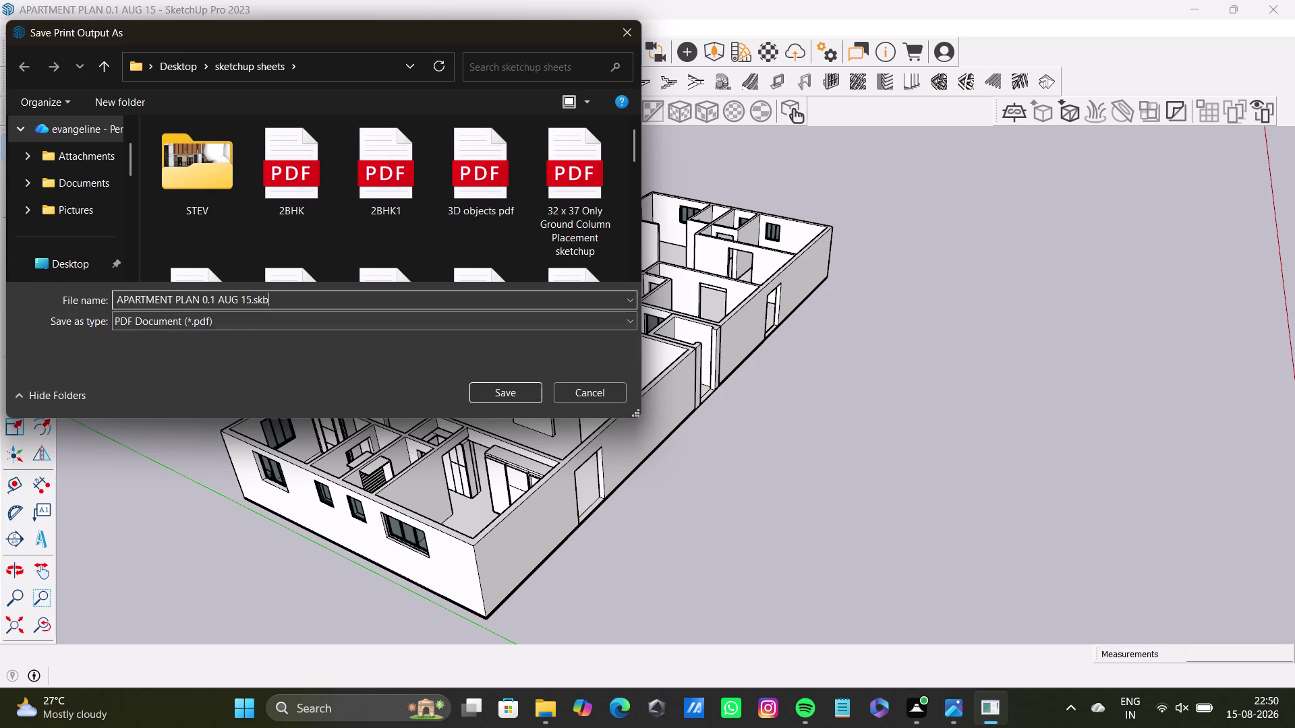
key(BackSpace)
key(BackSpace)
key(BackSpace)
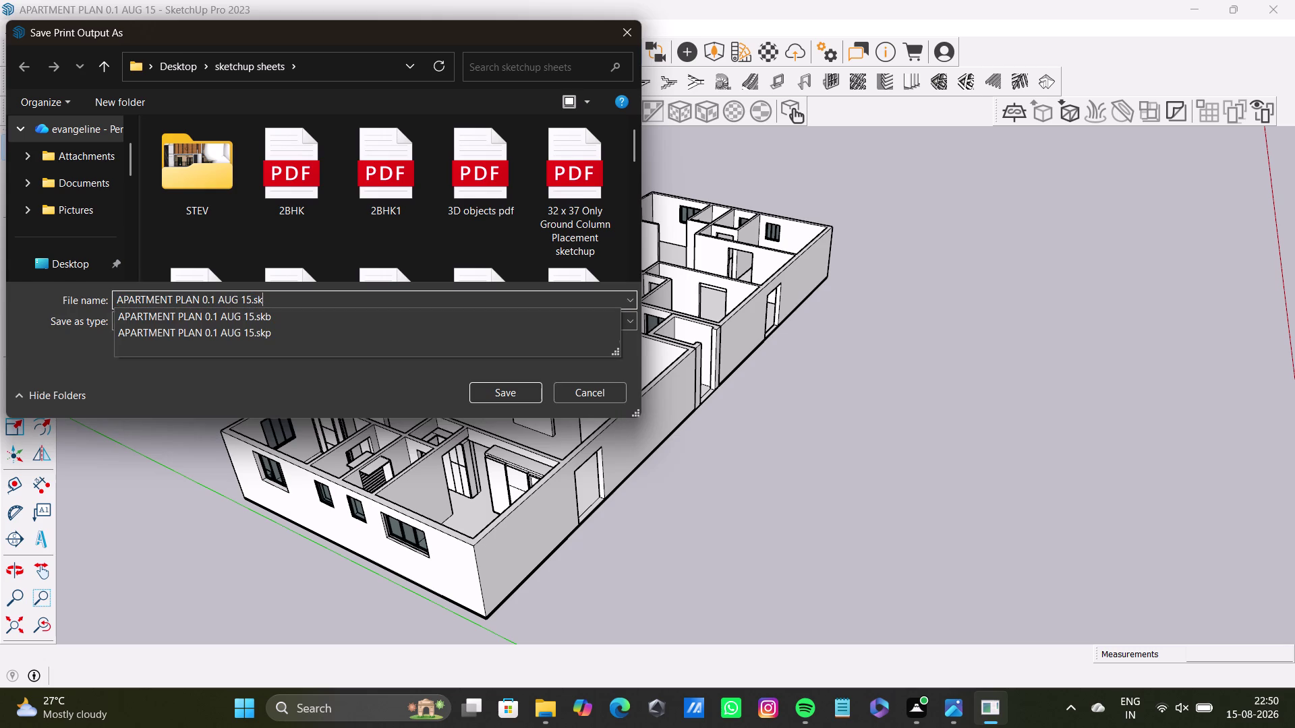
key(BackSpace)
key(BackSpace)
key(BackSpace)
key(BackSpace)
key(BackSpace)
key(BackSpace)
key(space)
Finish editing the name and save the PDF as APARTMENT, starting the print of page 1.
text(pdf)
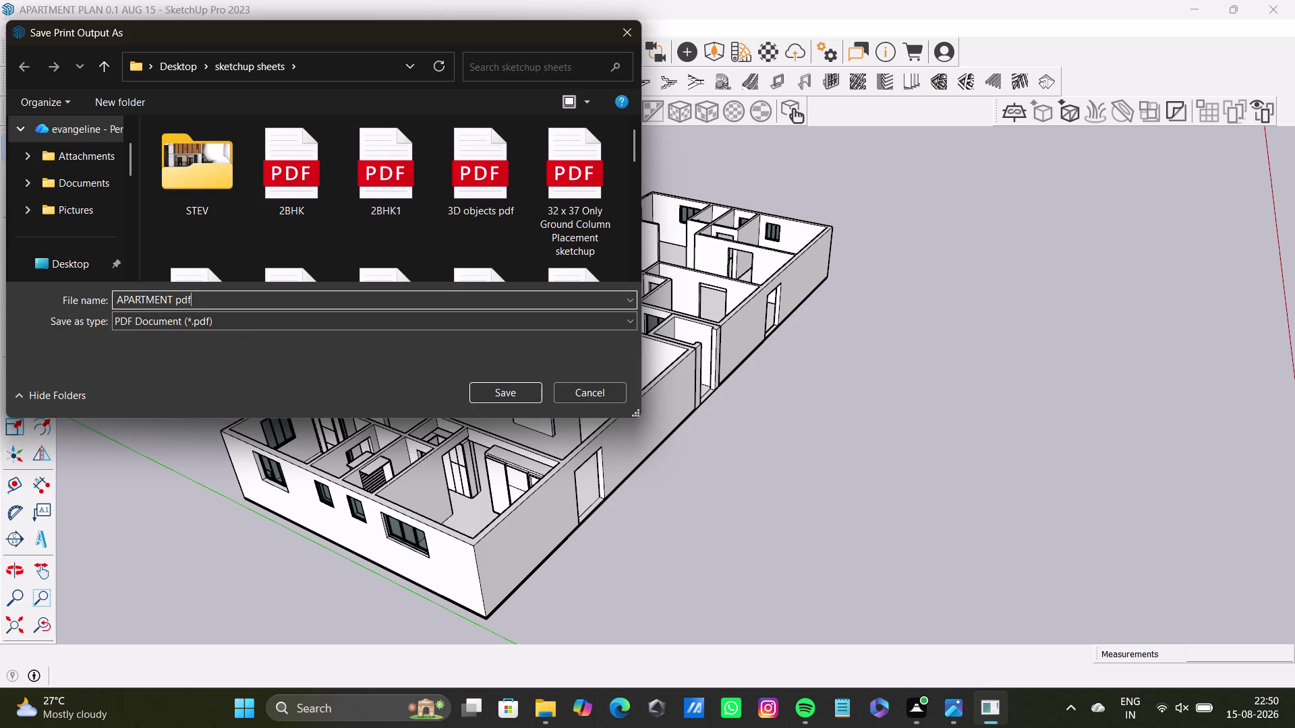
key(space)
text(15)
text(ayh)
key(Return)
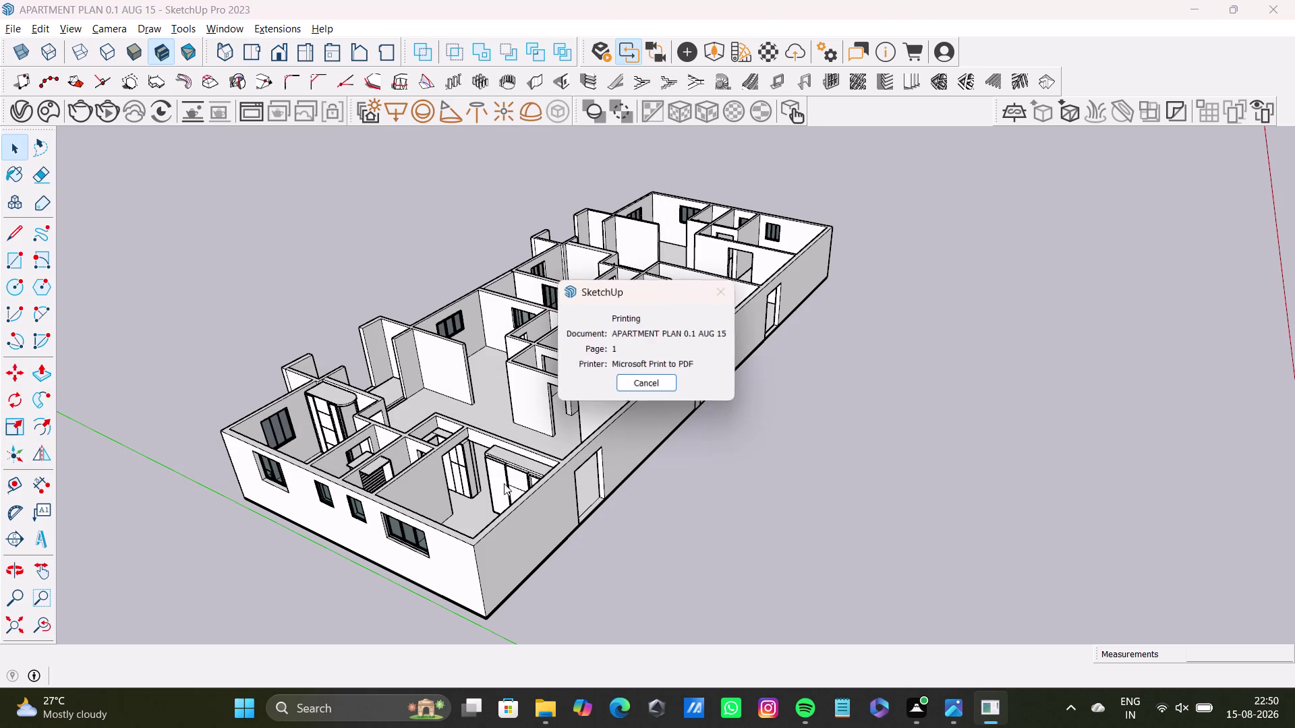